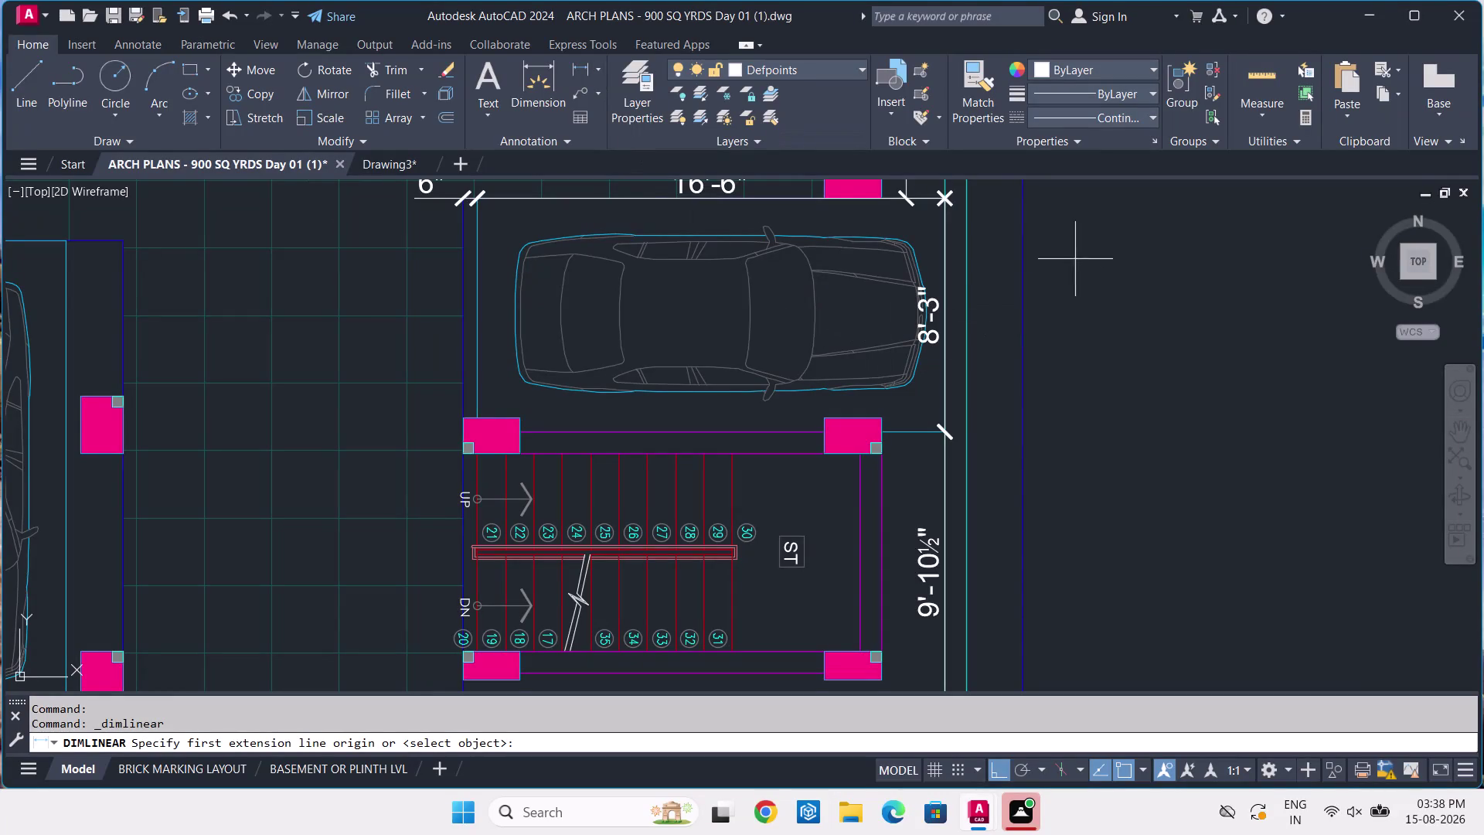
Dimension the 2'-3" offset from the upper-right column corner to the wall line.
middle_drag(959, 474, 871, 328)
scroll(up, 3)
scroll(up, 3)
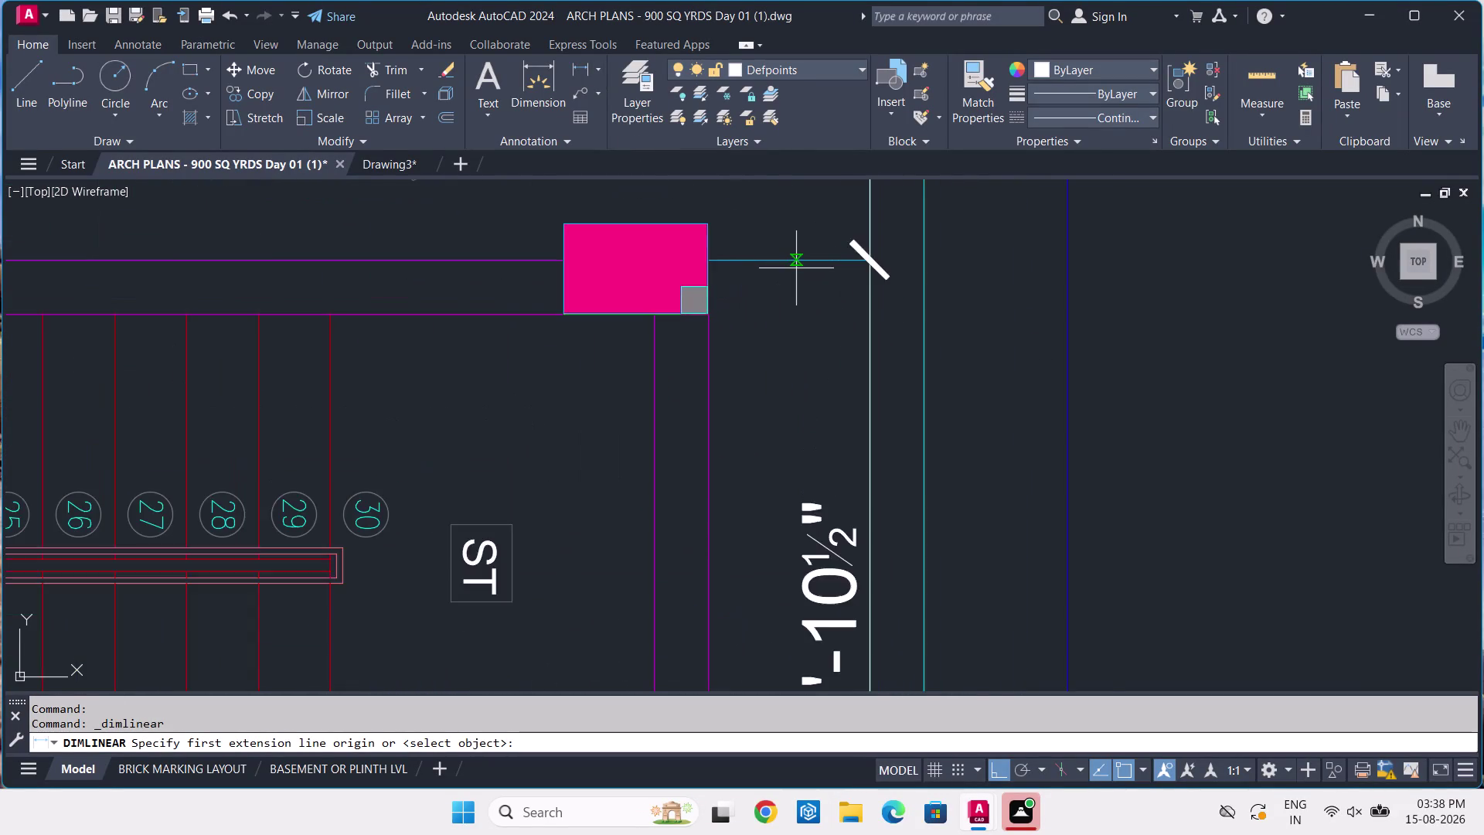
scroll(up, 3)
click(560, 389)
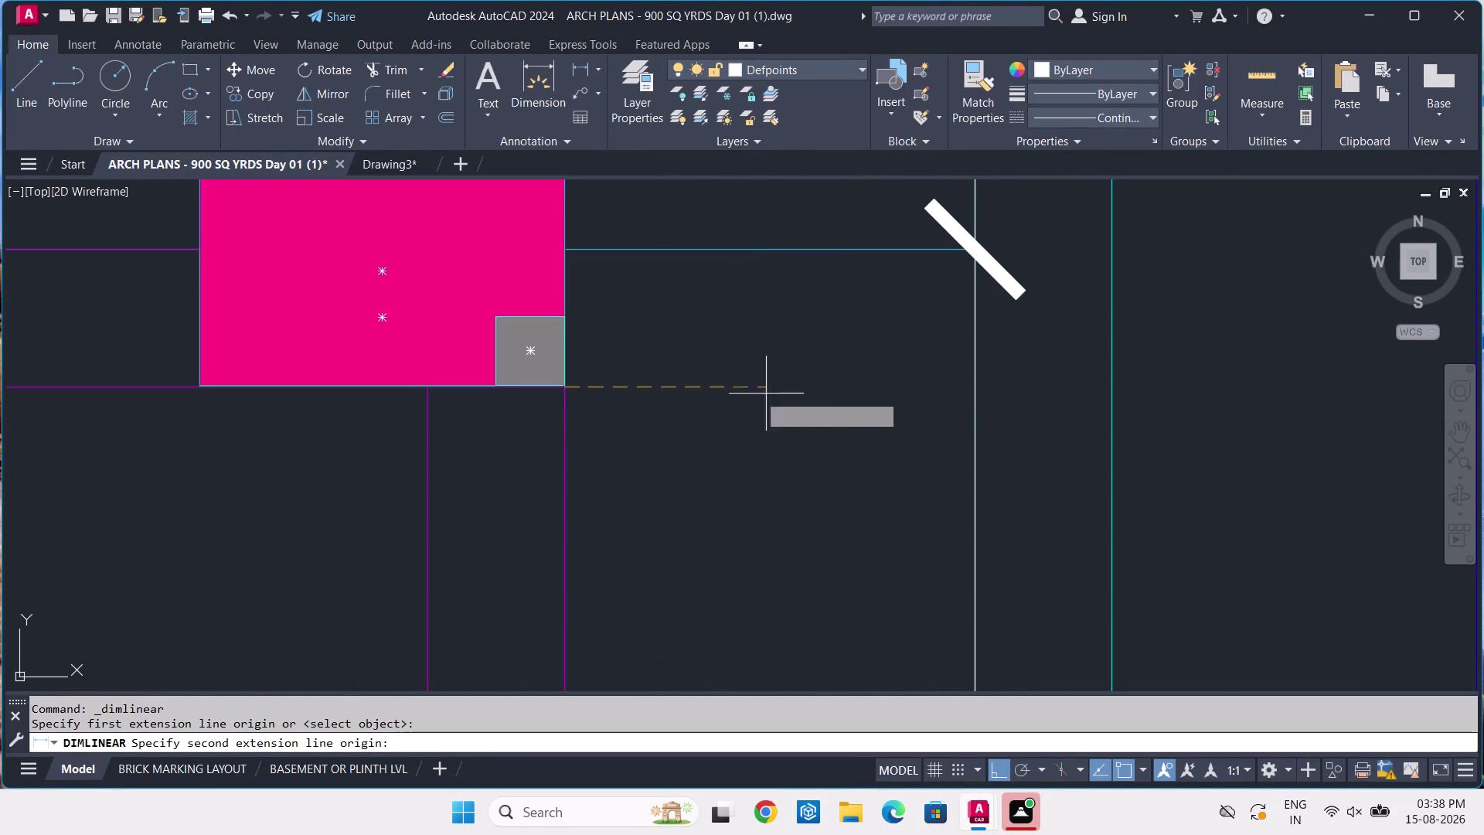
click(978, 391)
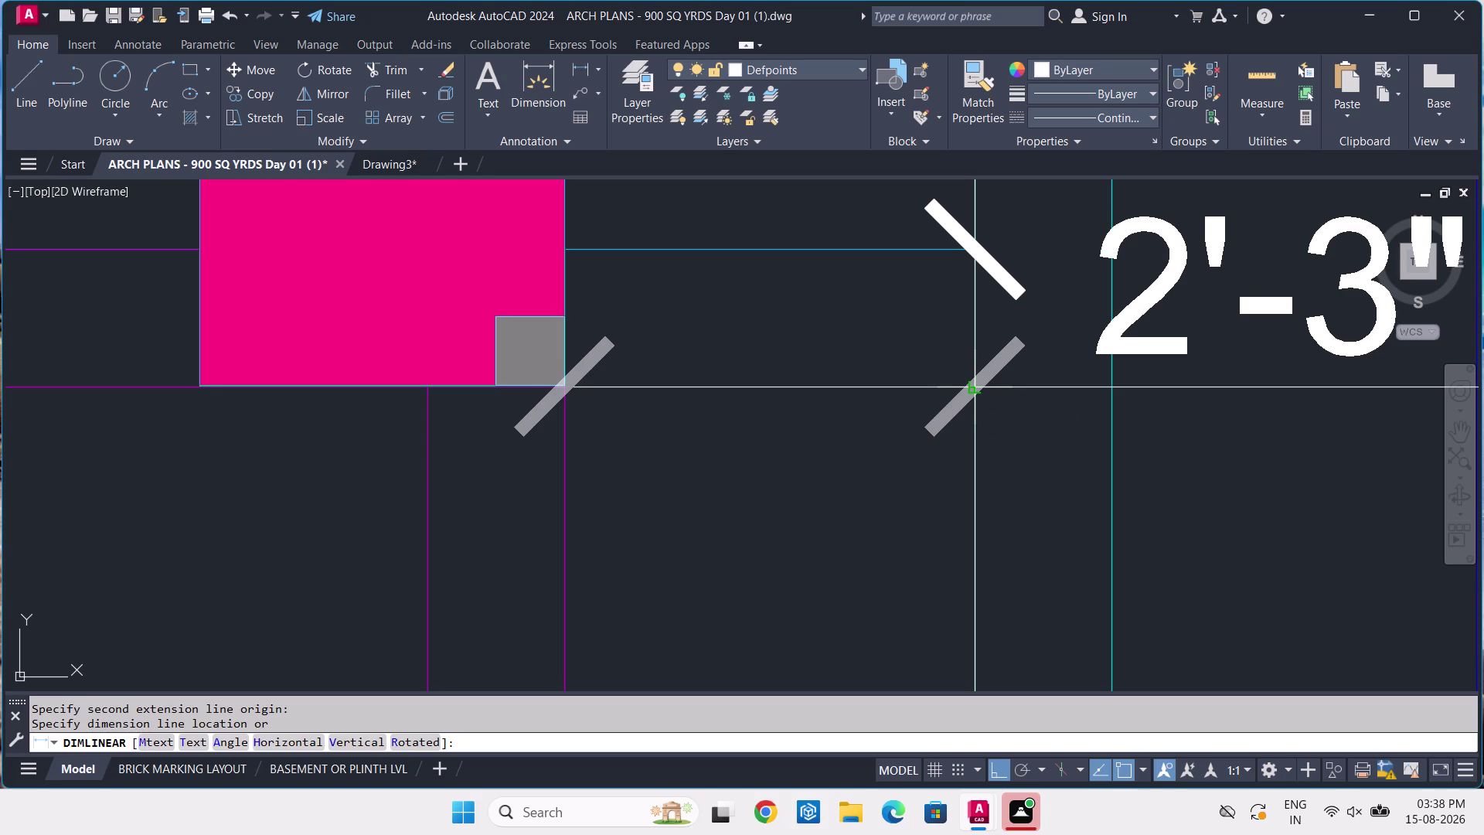
click(980, 391)
scroll(down, 3)
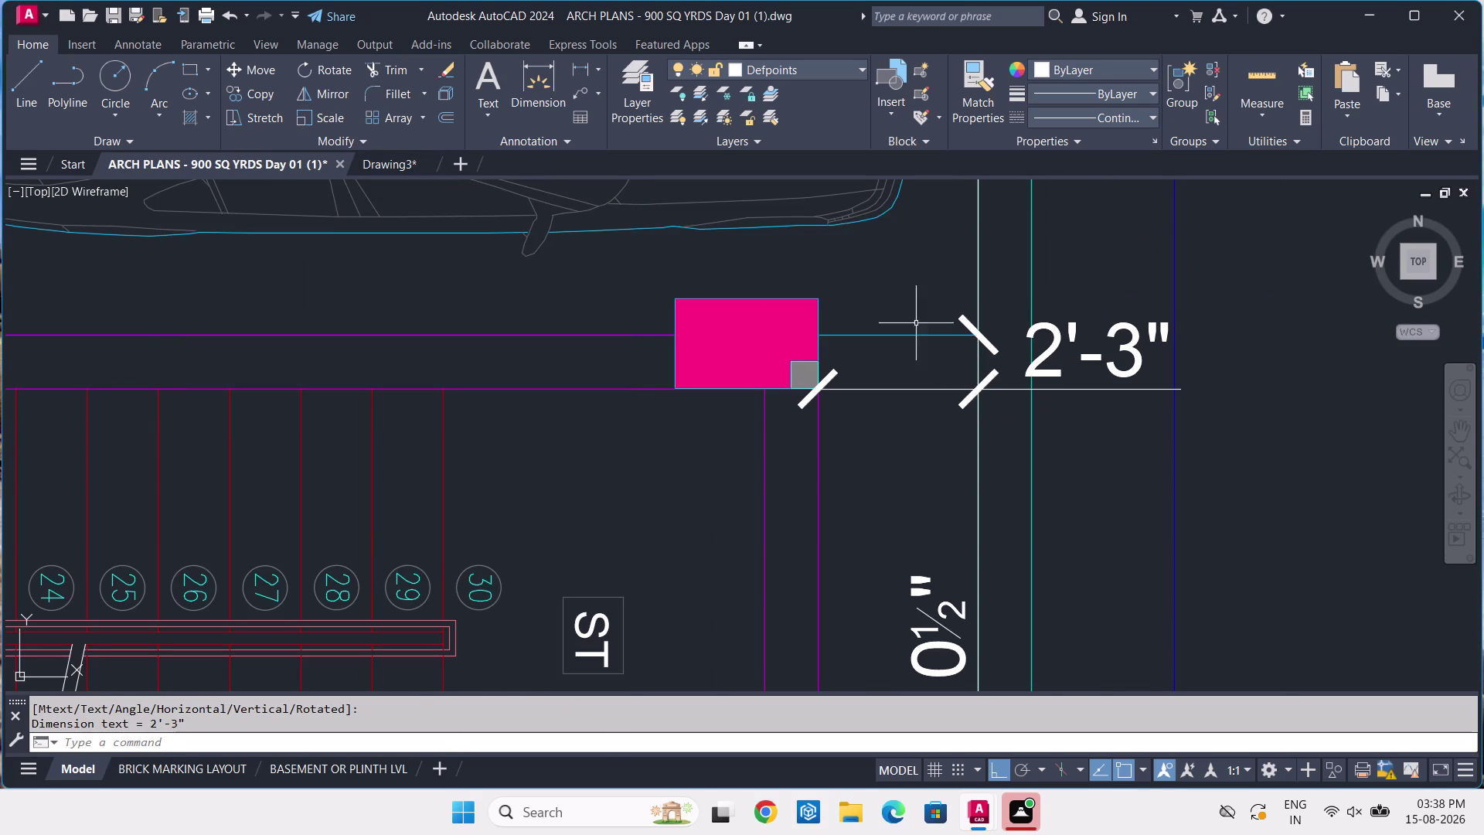
Add a 9" linear dimension along the column's left side and switch to Drawing3.
click(595, 69)
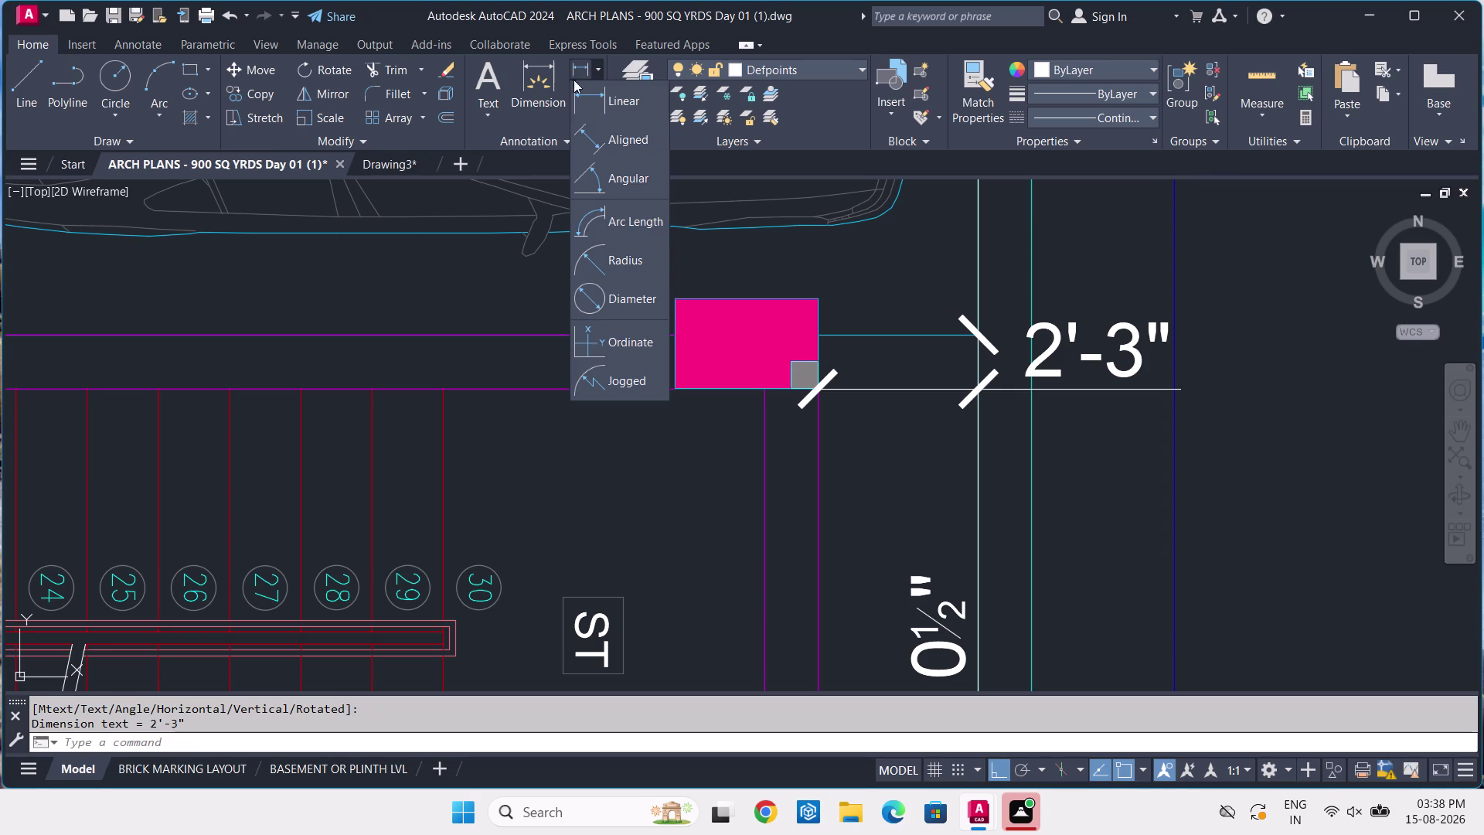
click(587, 92)
click(674, 333)
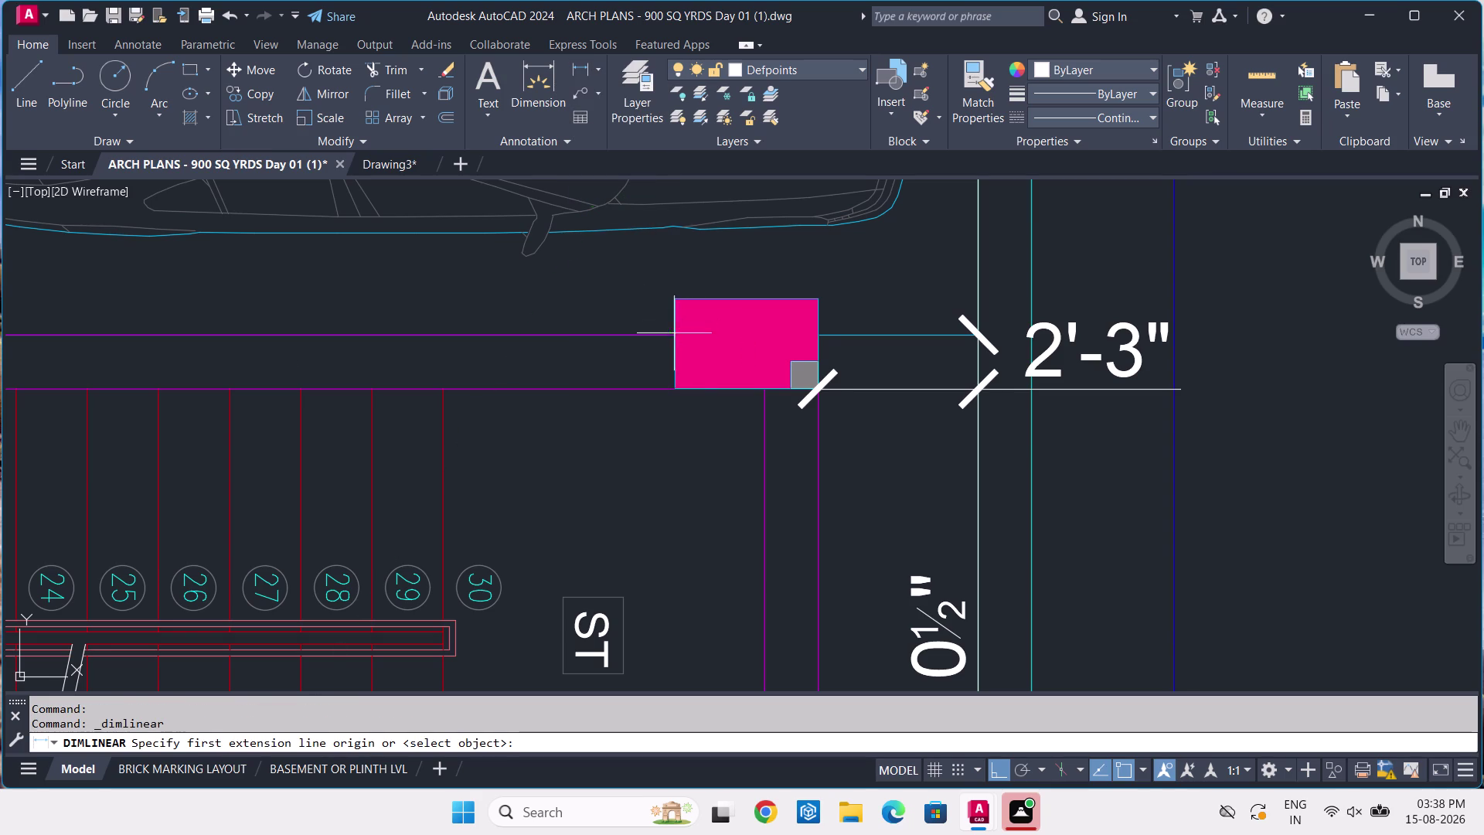
click(675, 387)
click(675, 387)
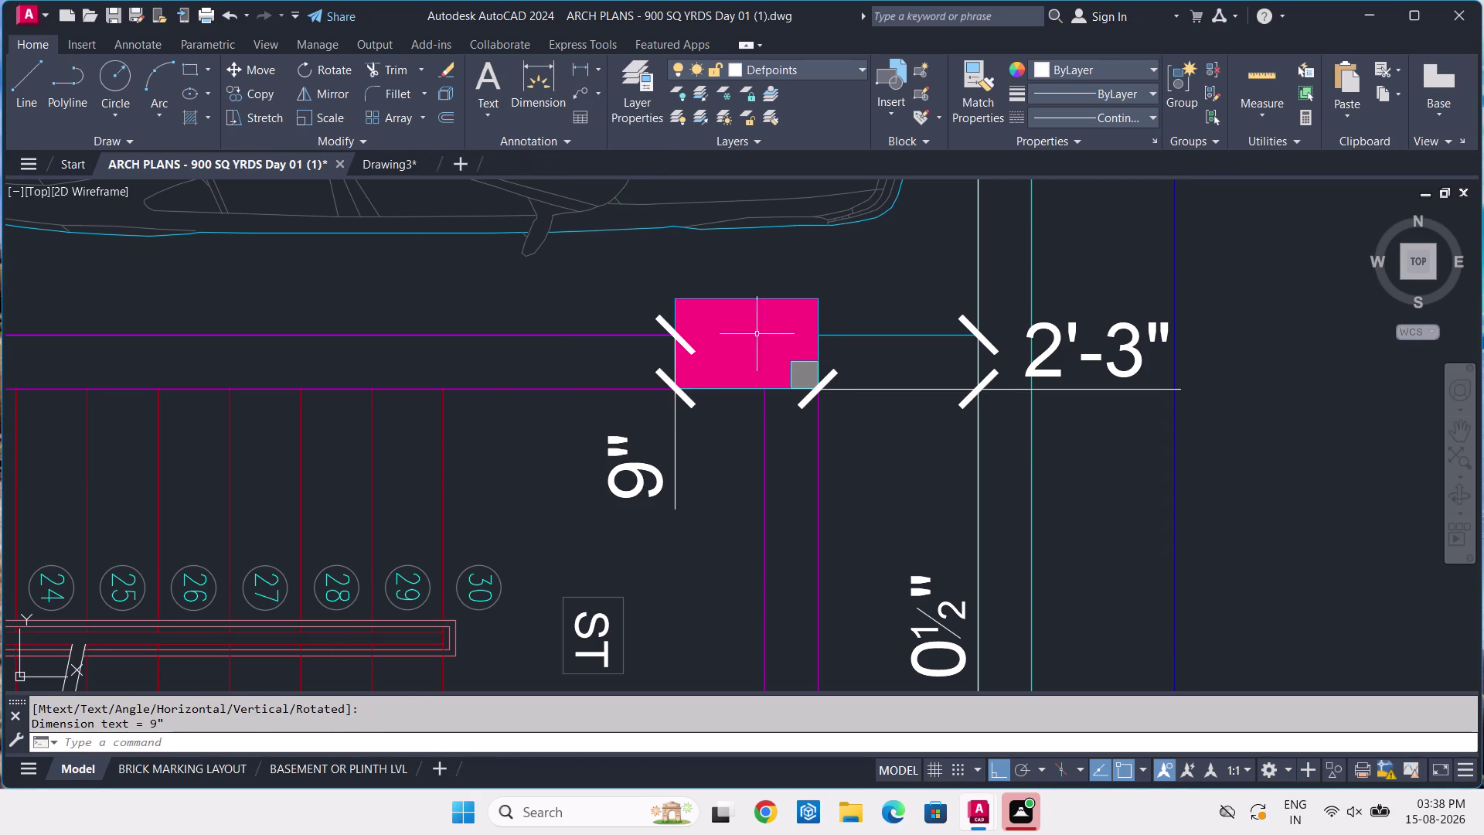
click(400, 169)
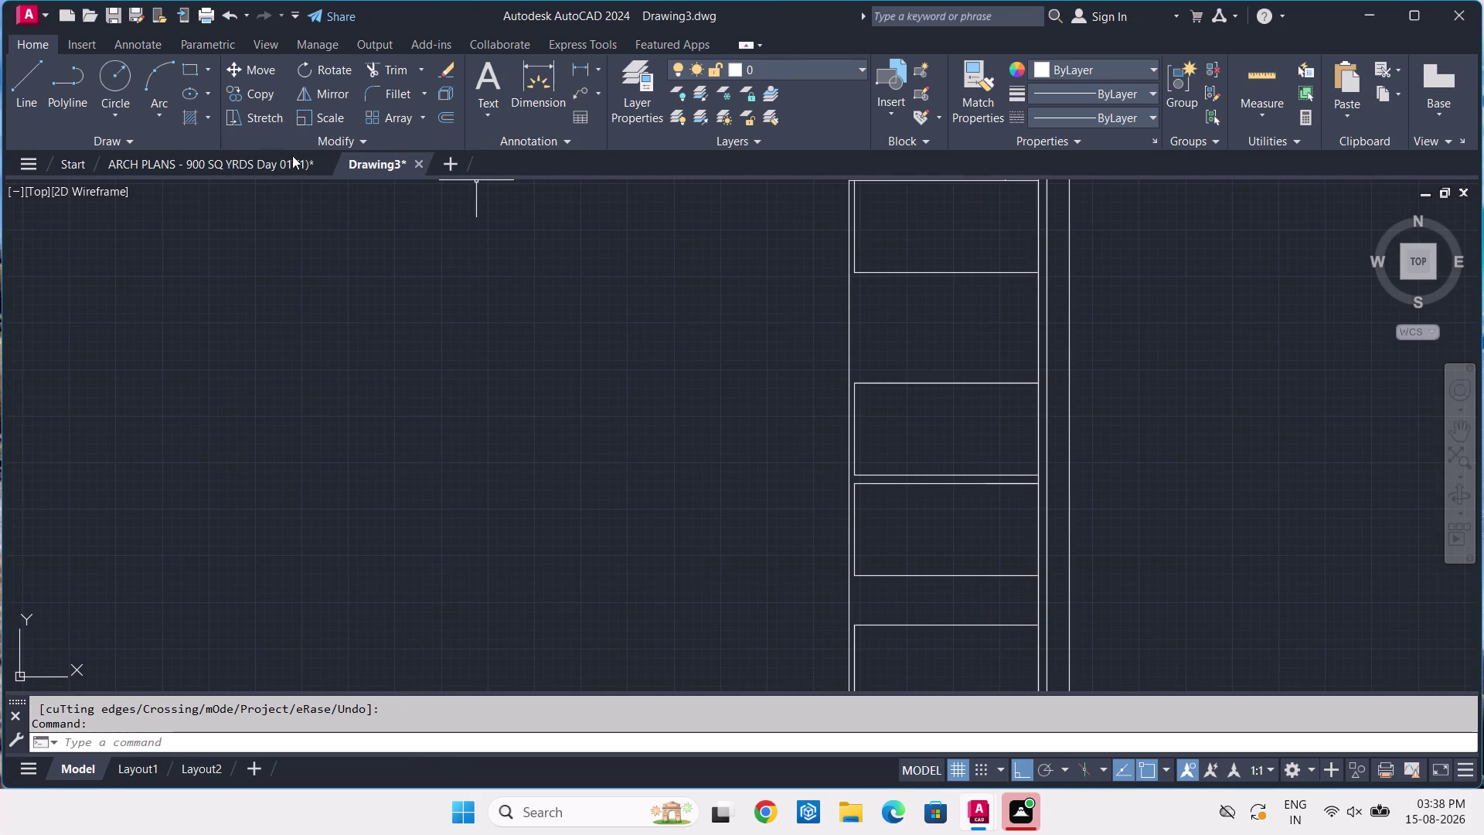
click(270, 167)
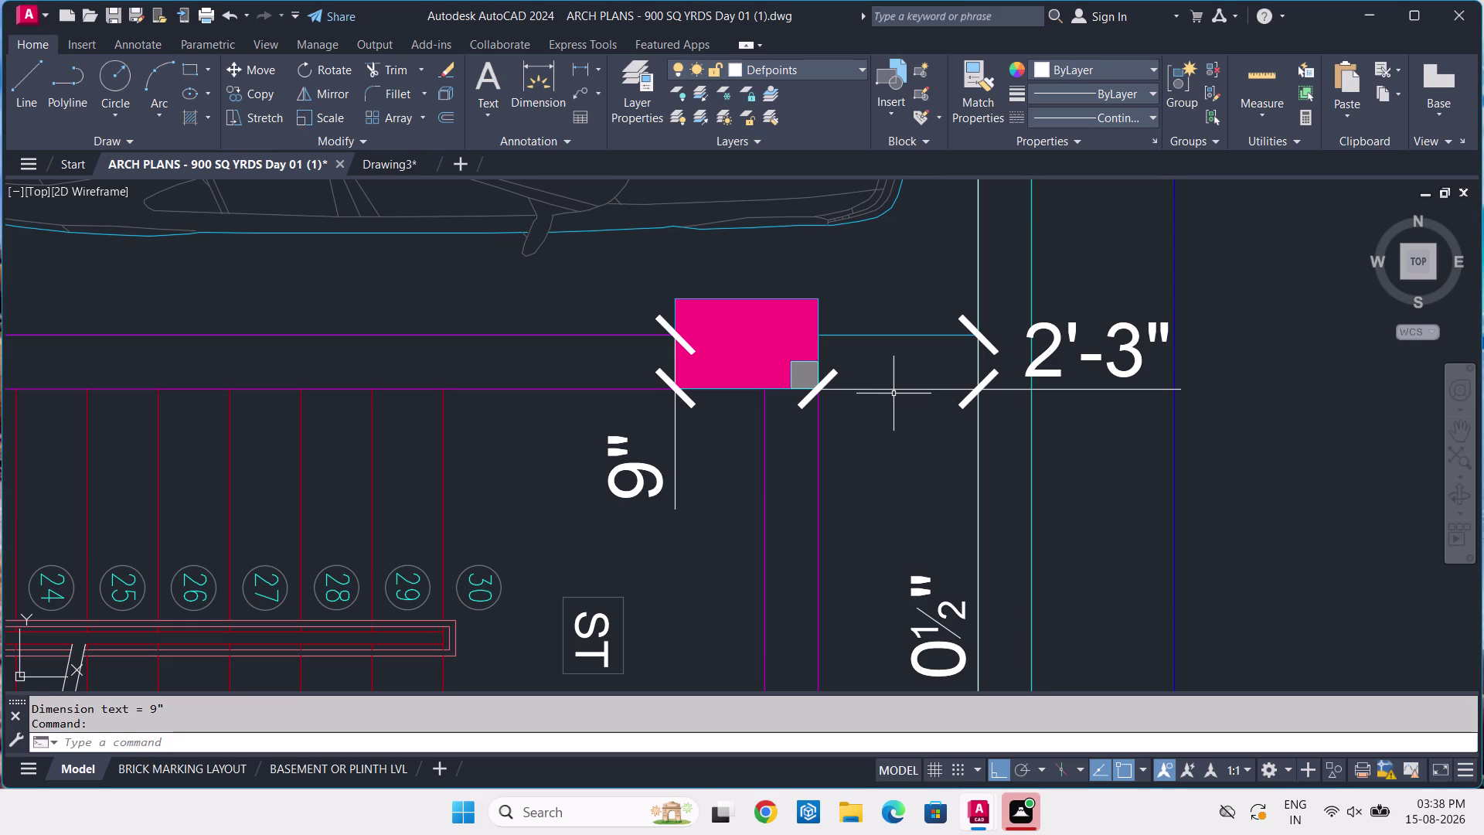
click(368, 166)
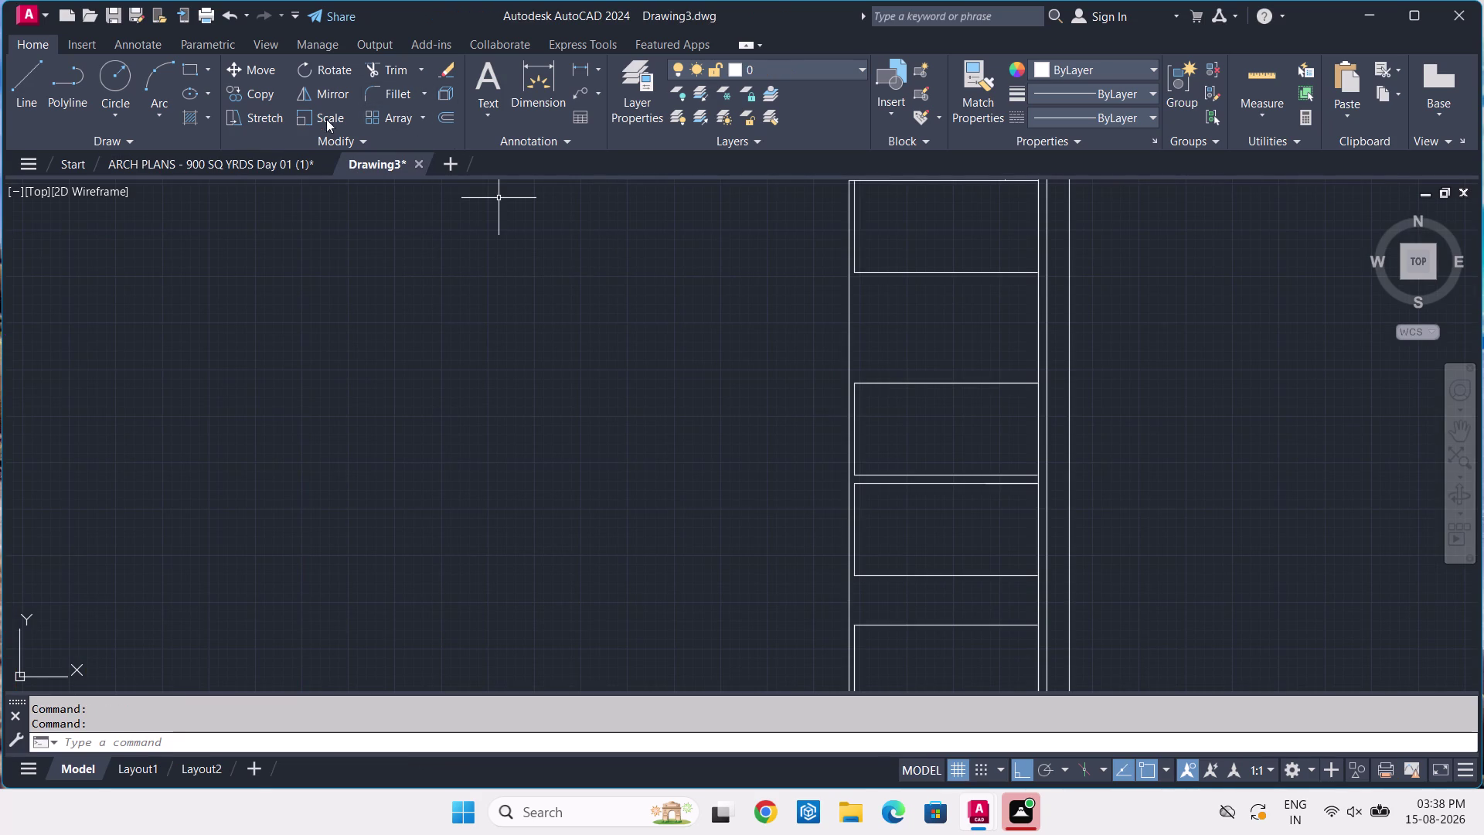
click(269, 166)
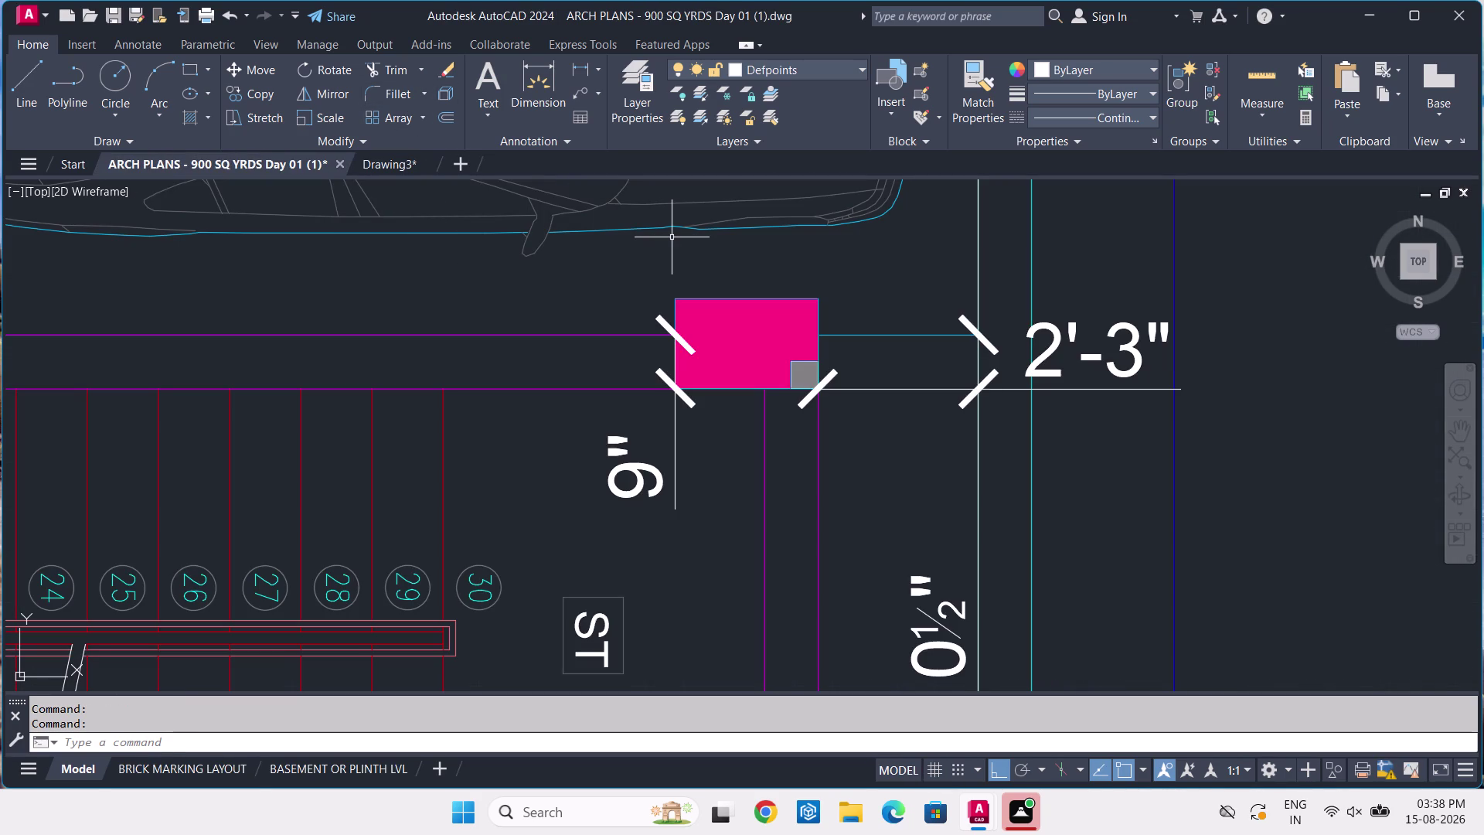
click(405, 157)
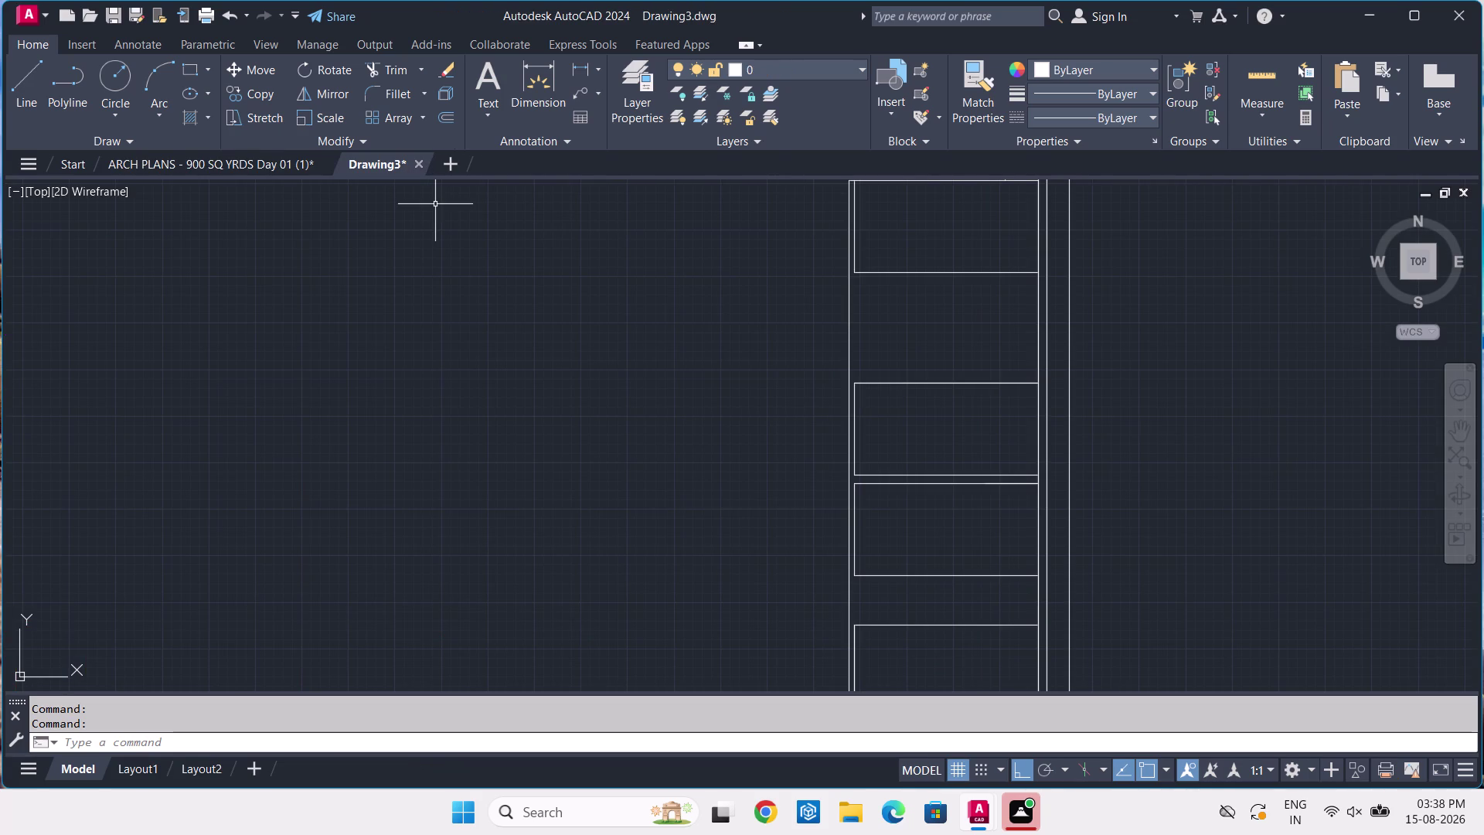
scroll(down, 3)
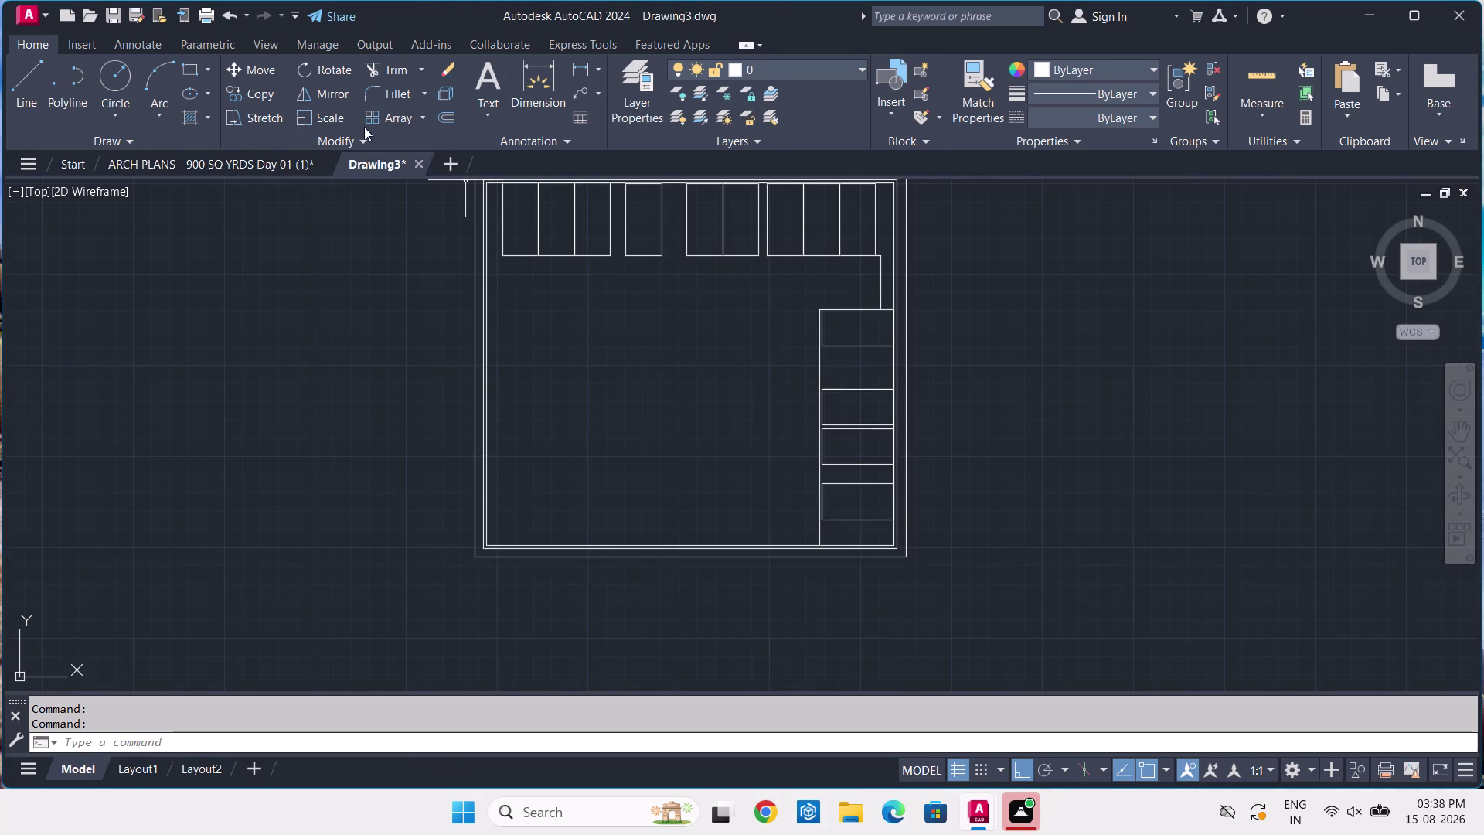
click(265, 164)
scroll(down, 3)
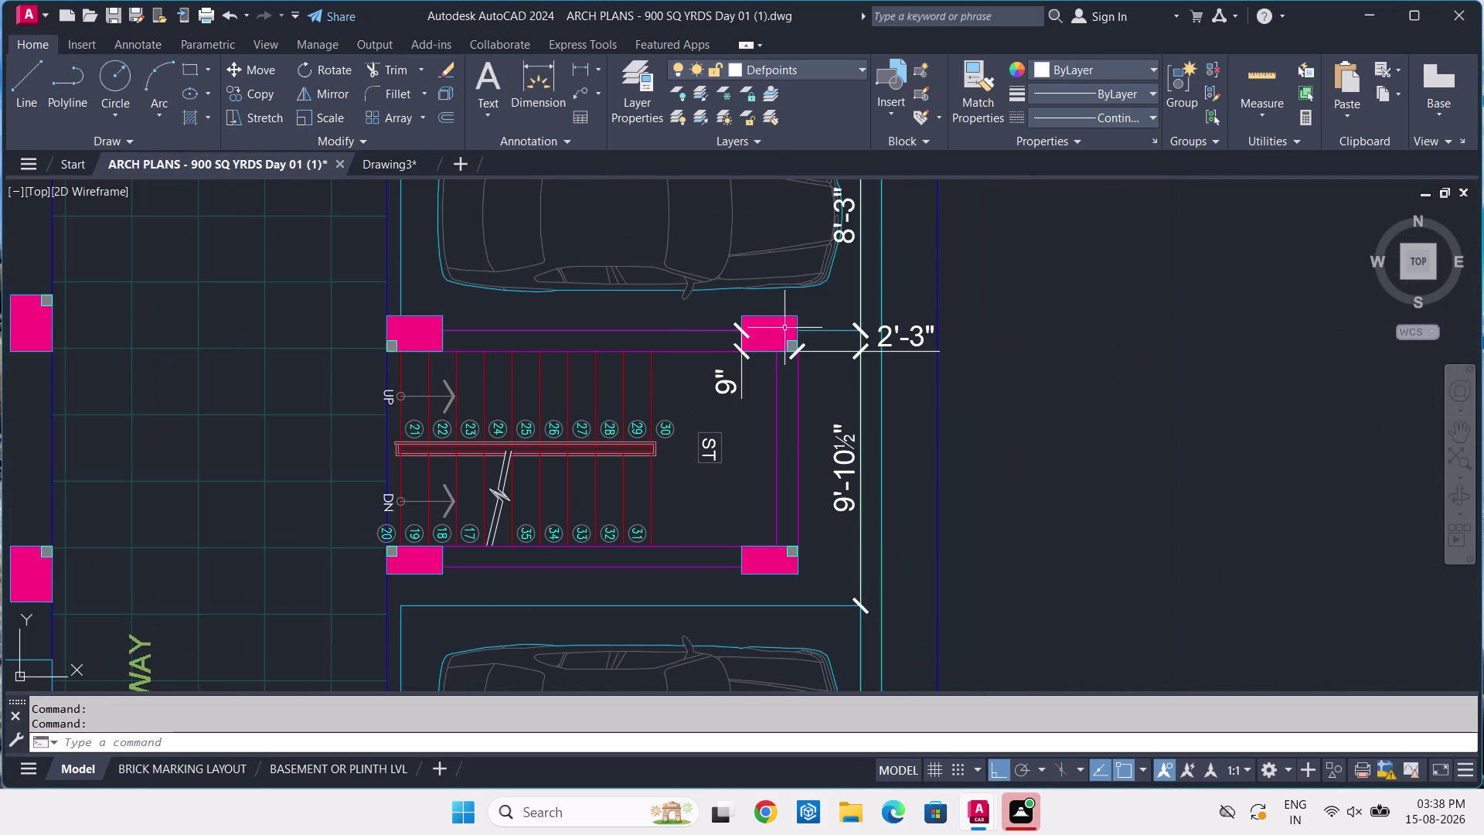
scroll(down, 3)
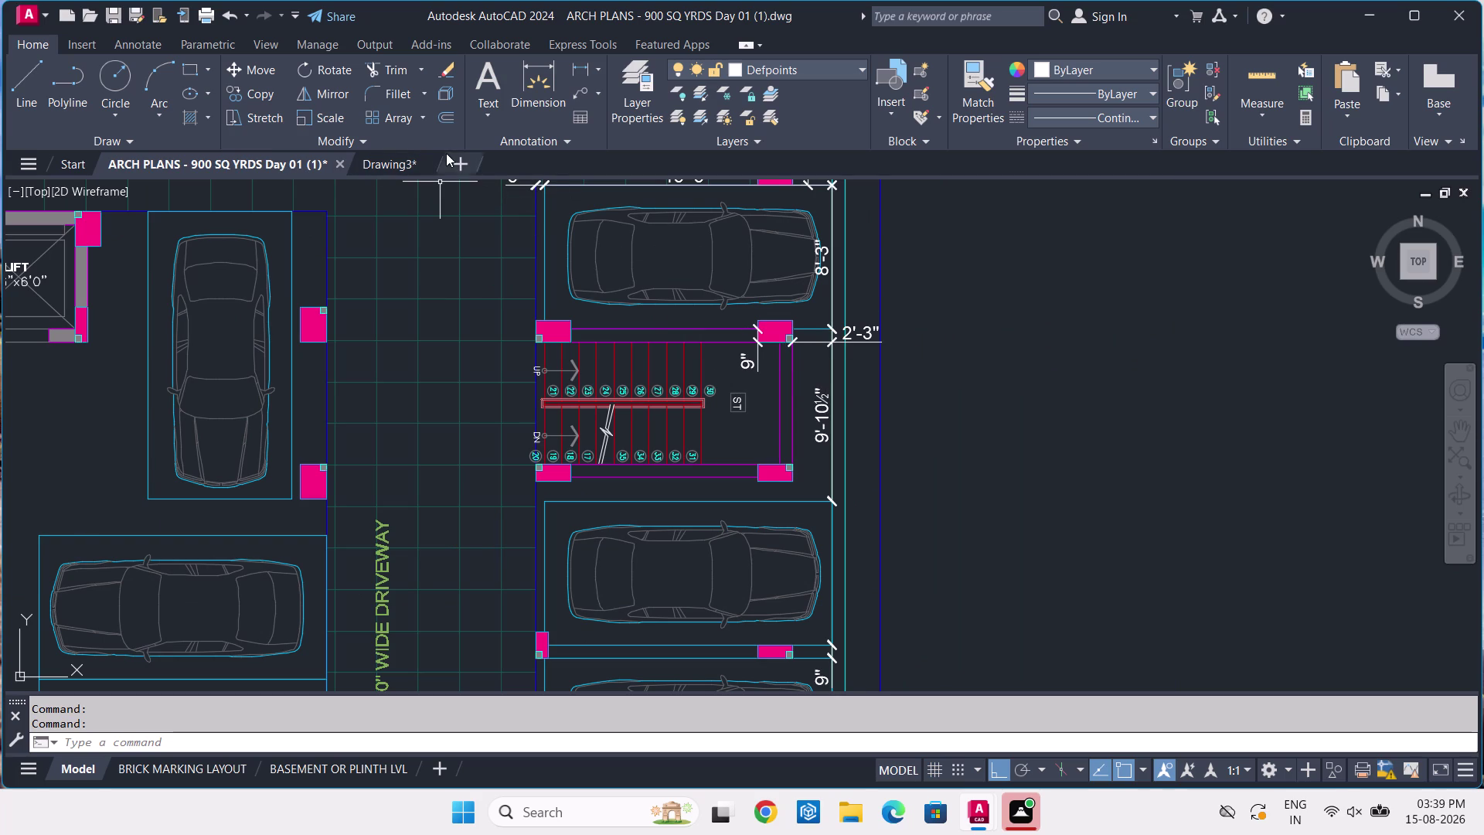
click(387, 170)
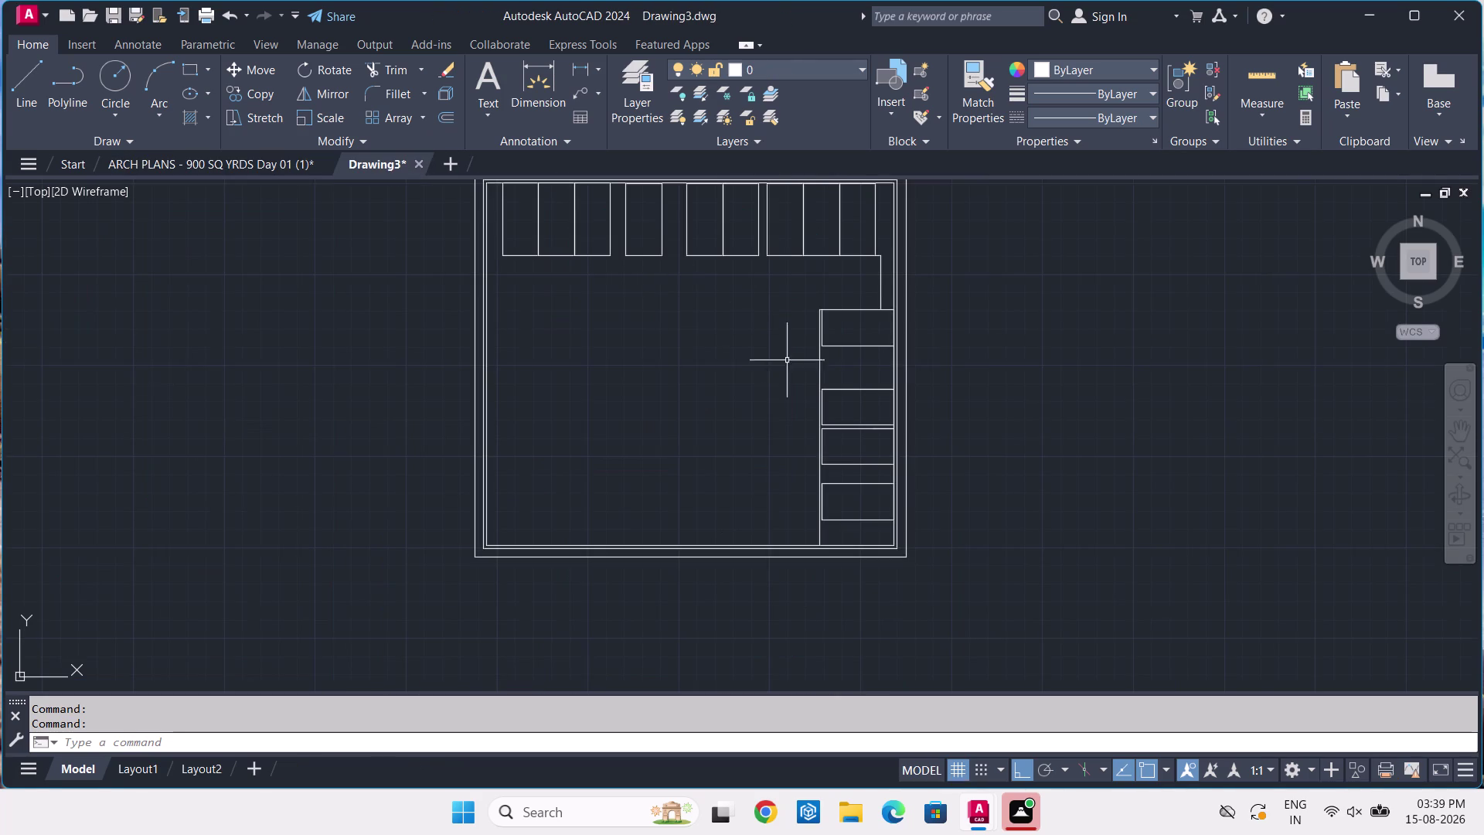
Start a line tracked 9" down from the stair's top-right corner.
scroll(up, 3)
text(L)
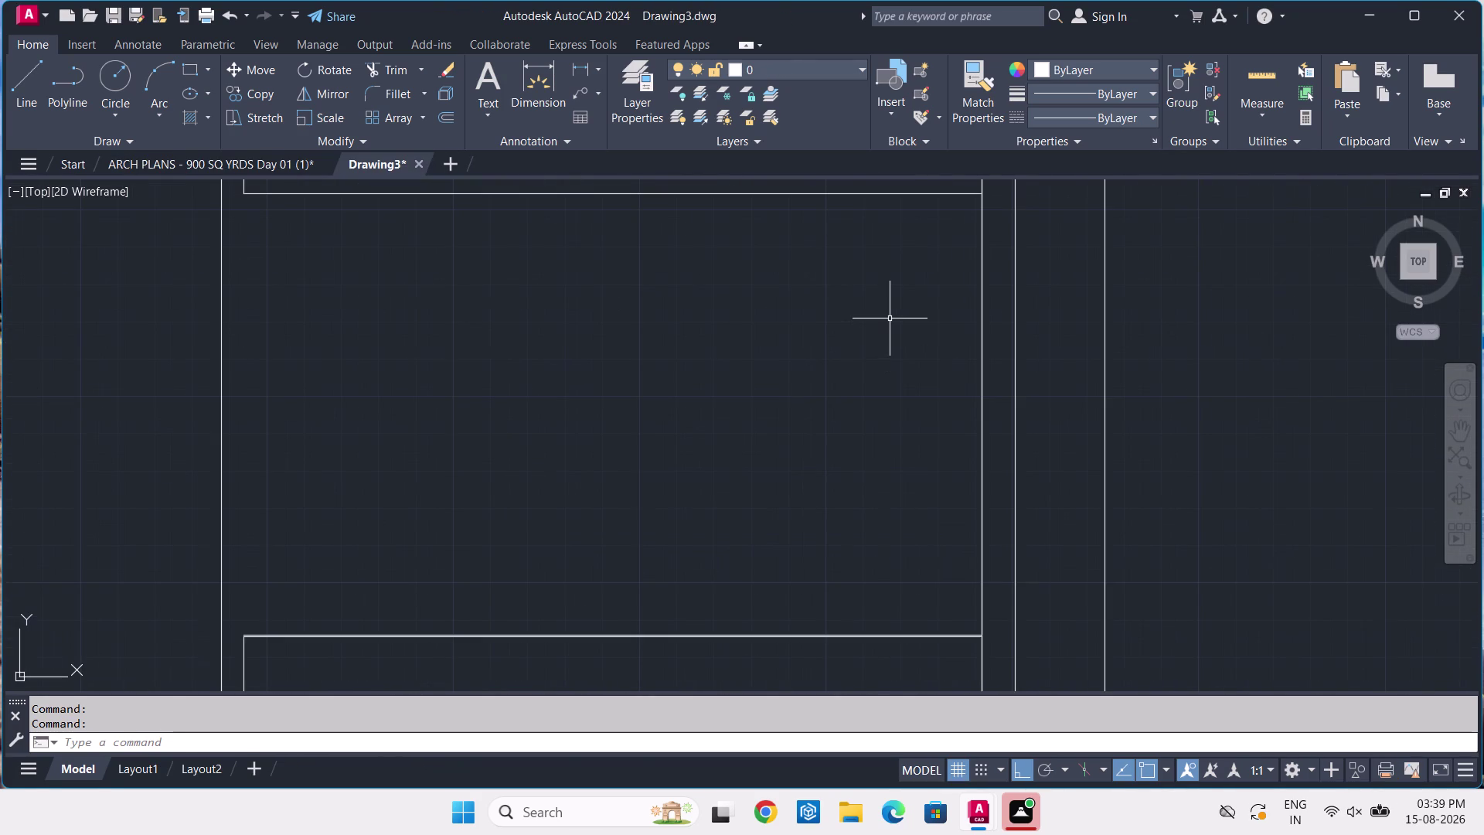
key(space)
text(TK)
key(space)
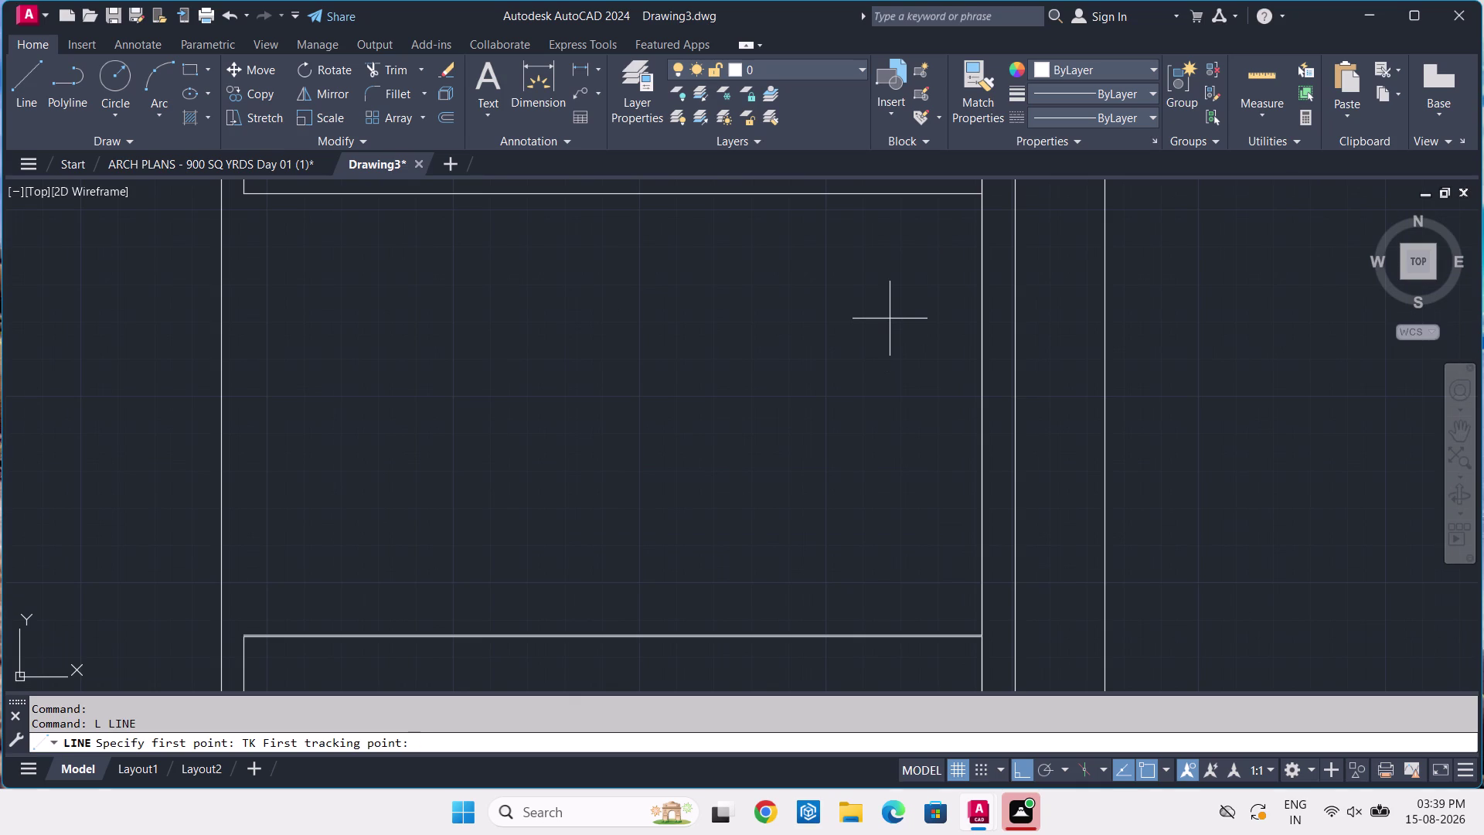
middle_drag(1051, 217, 1049, 299)
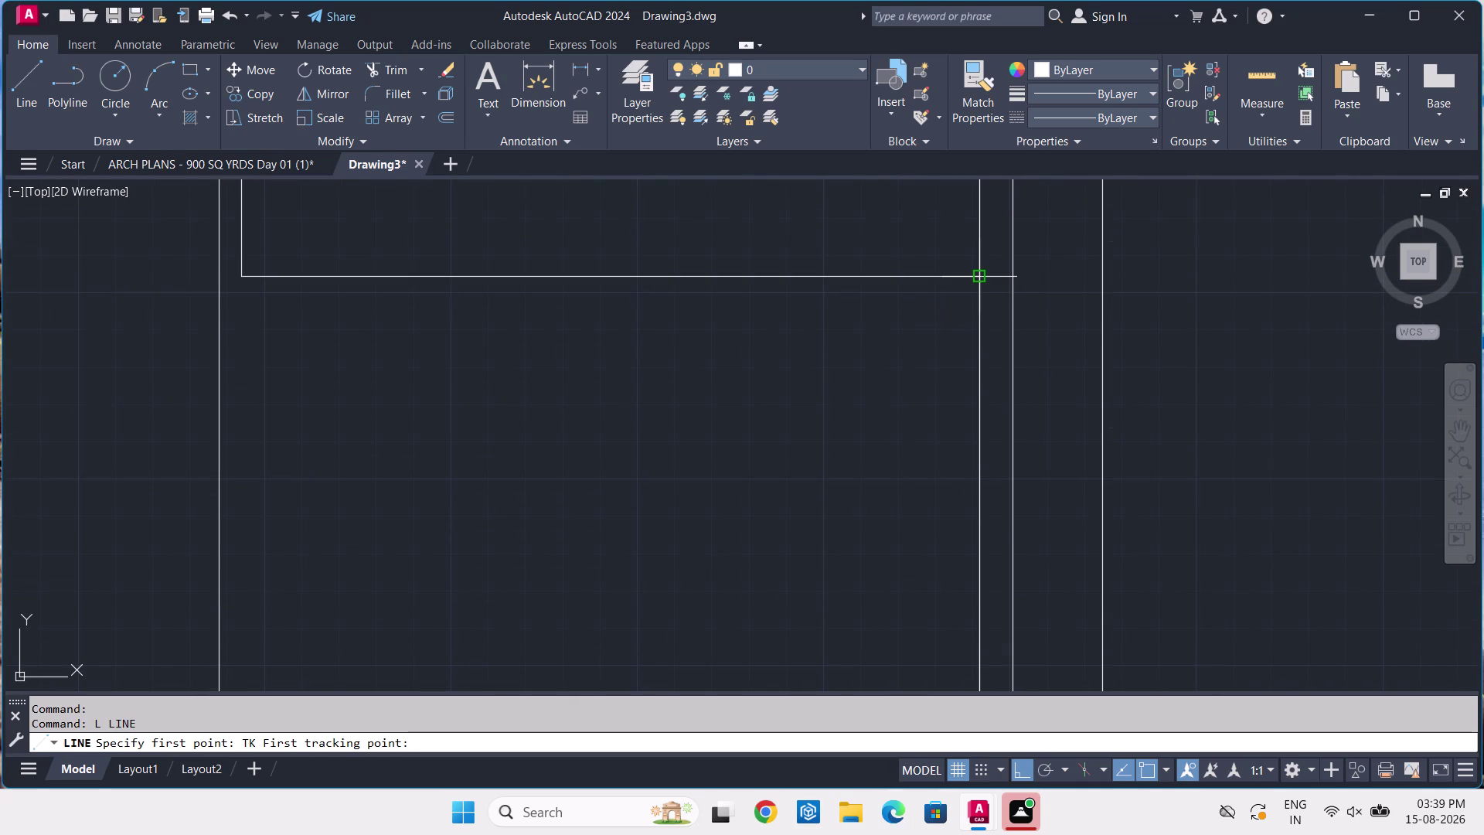
click(979, 272)
key(9)
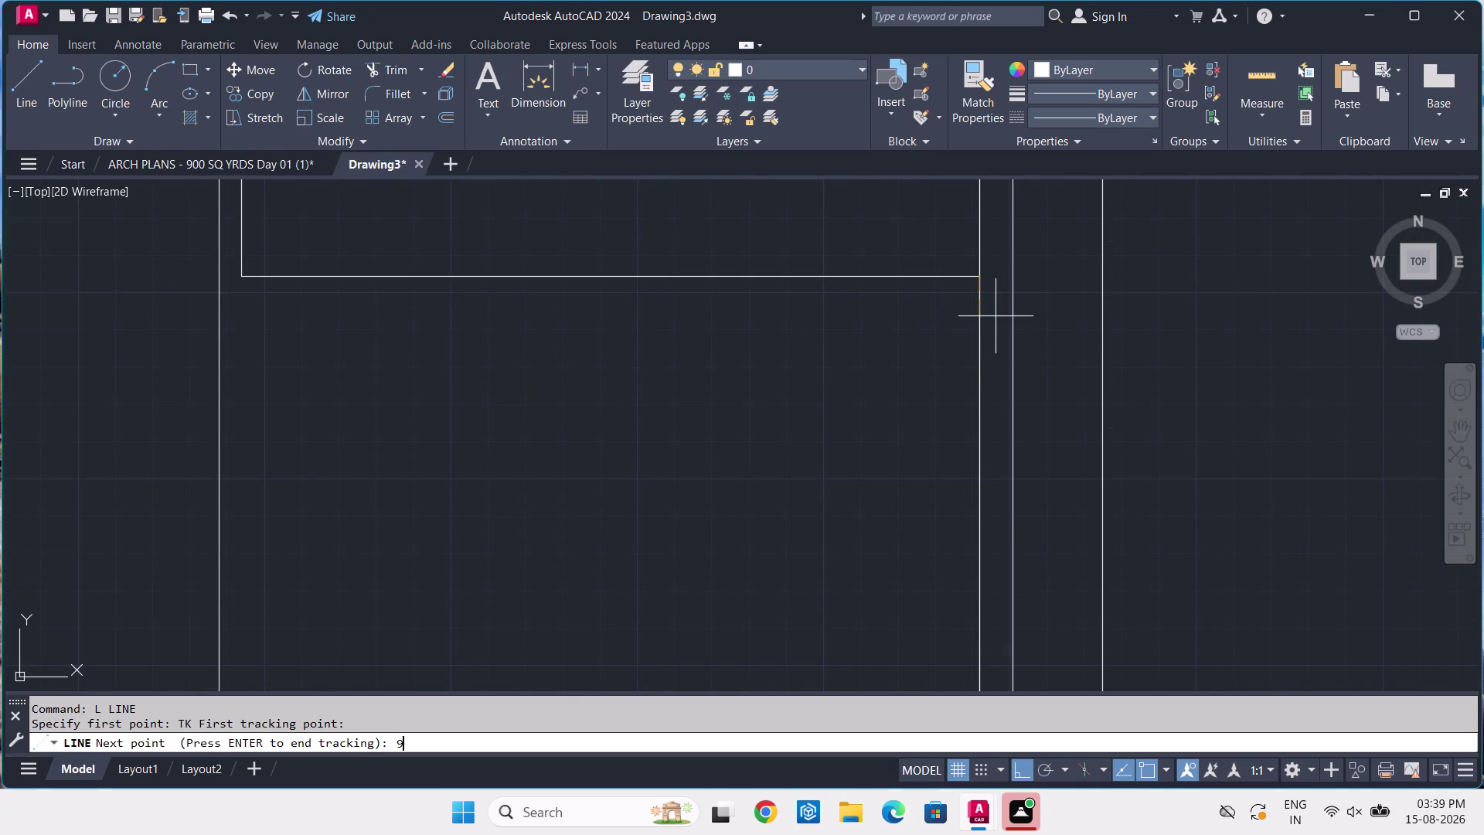
key(Return)
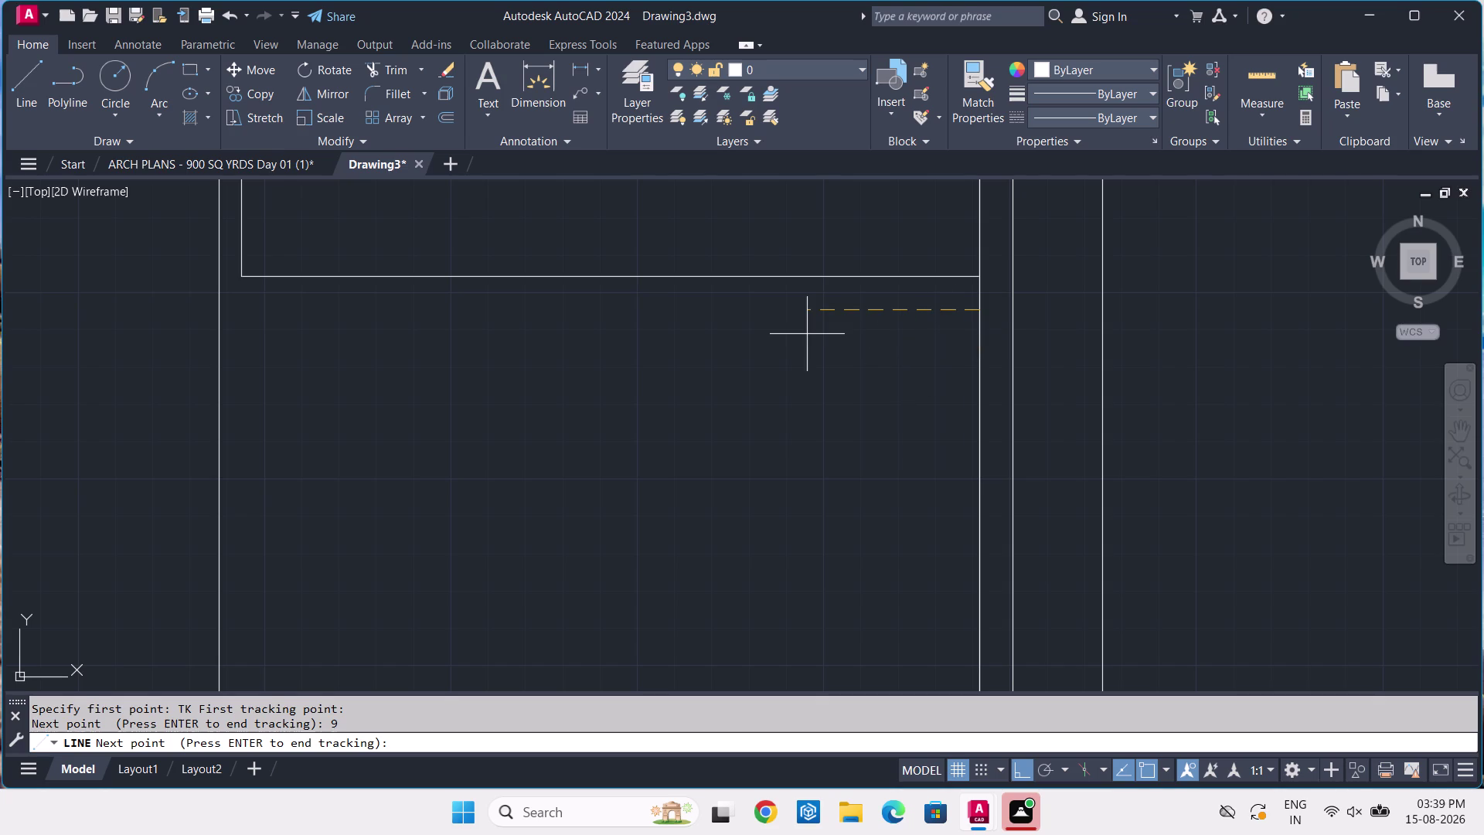
Track 2'-3" left, draw the column line to the top stair line, and return to ARCH PLANS.
text(2'3)
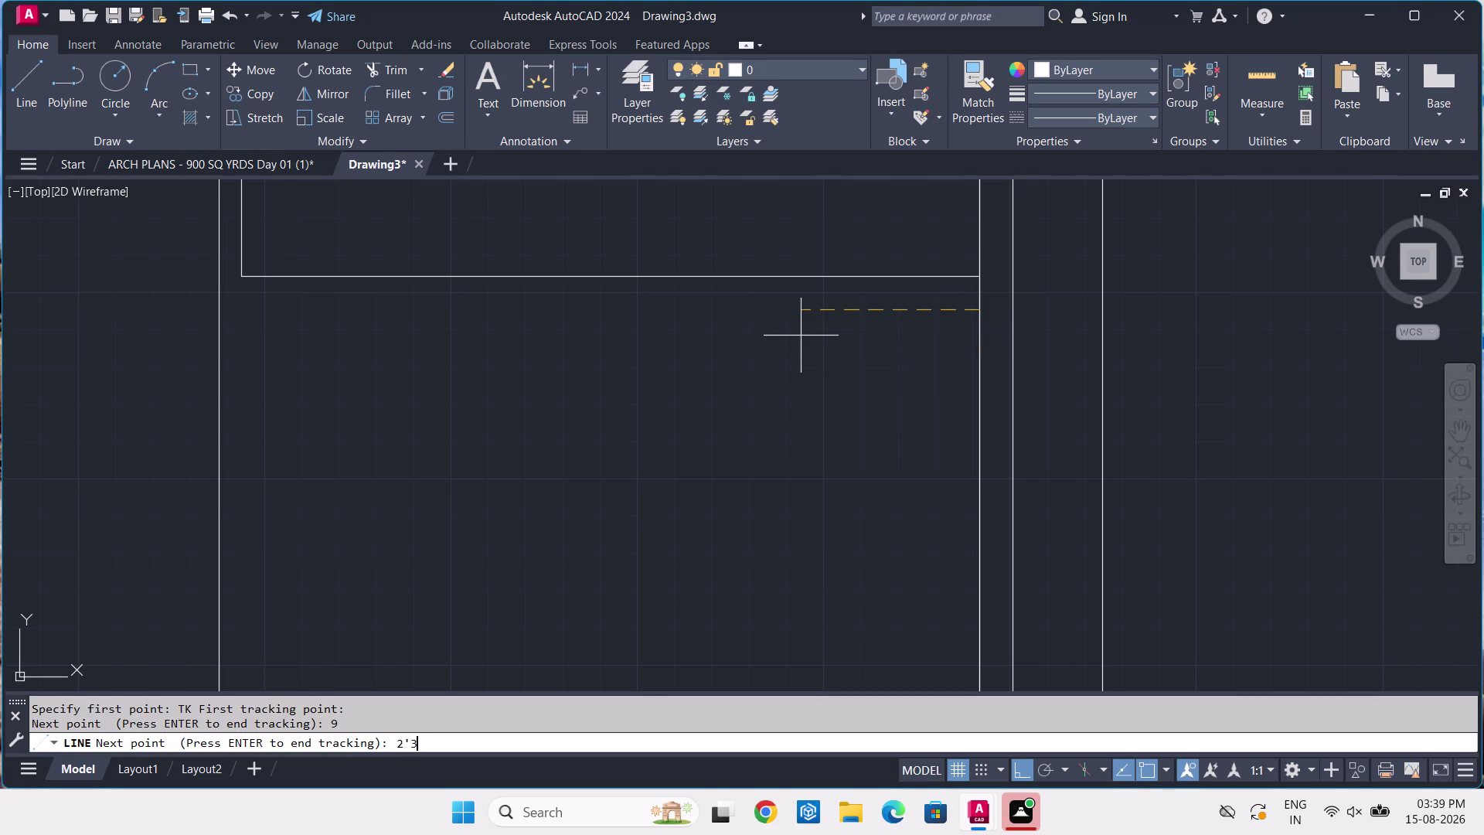
key(Return)
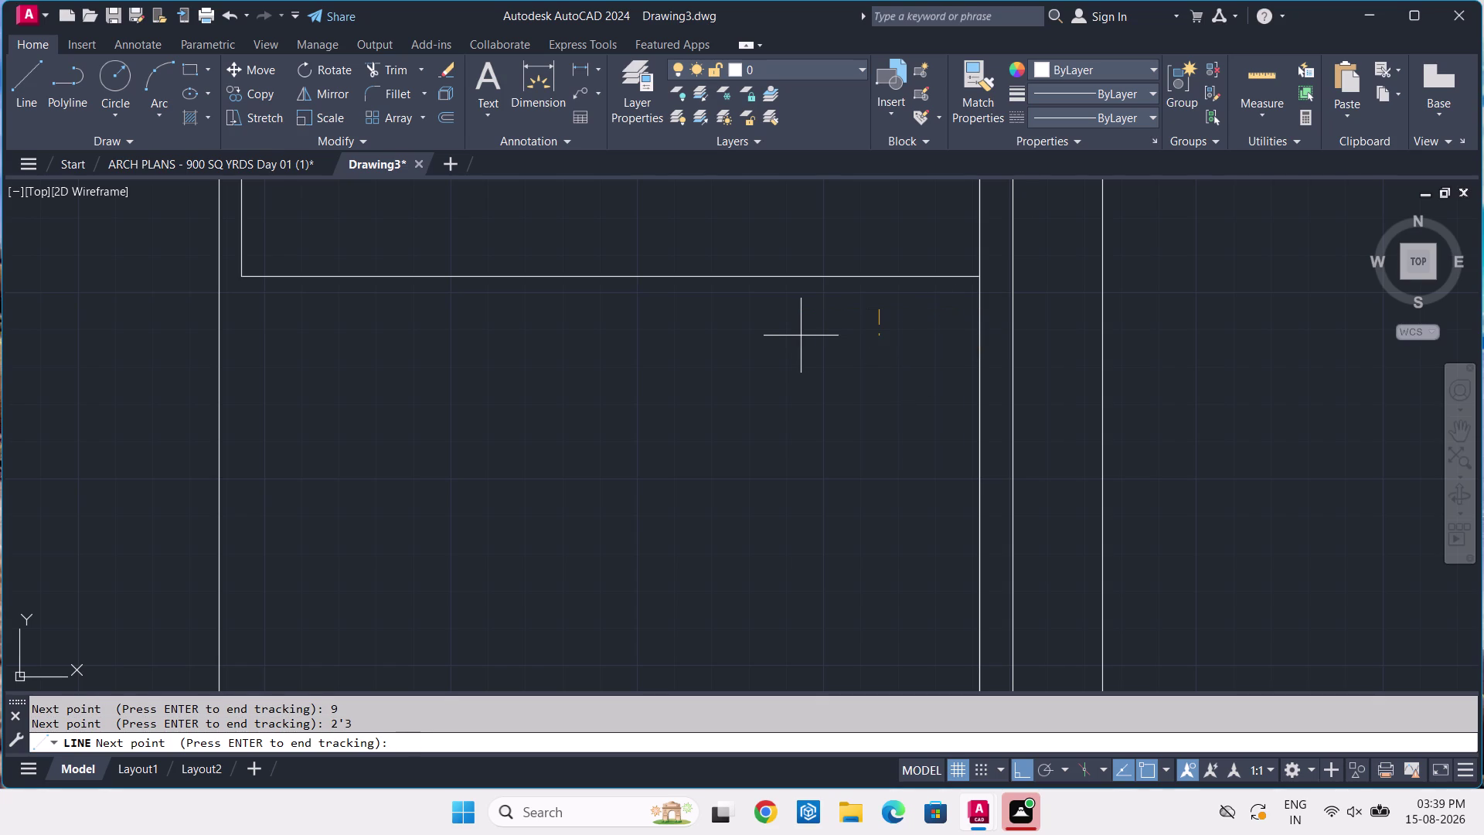
key(Return)
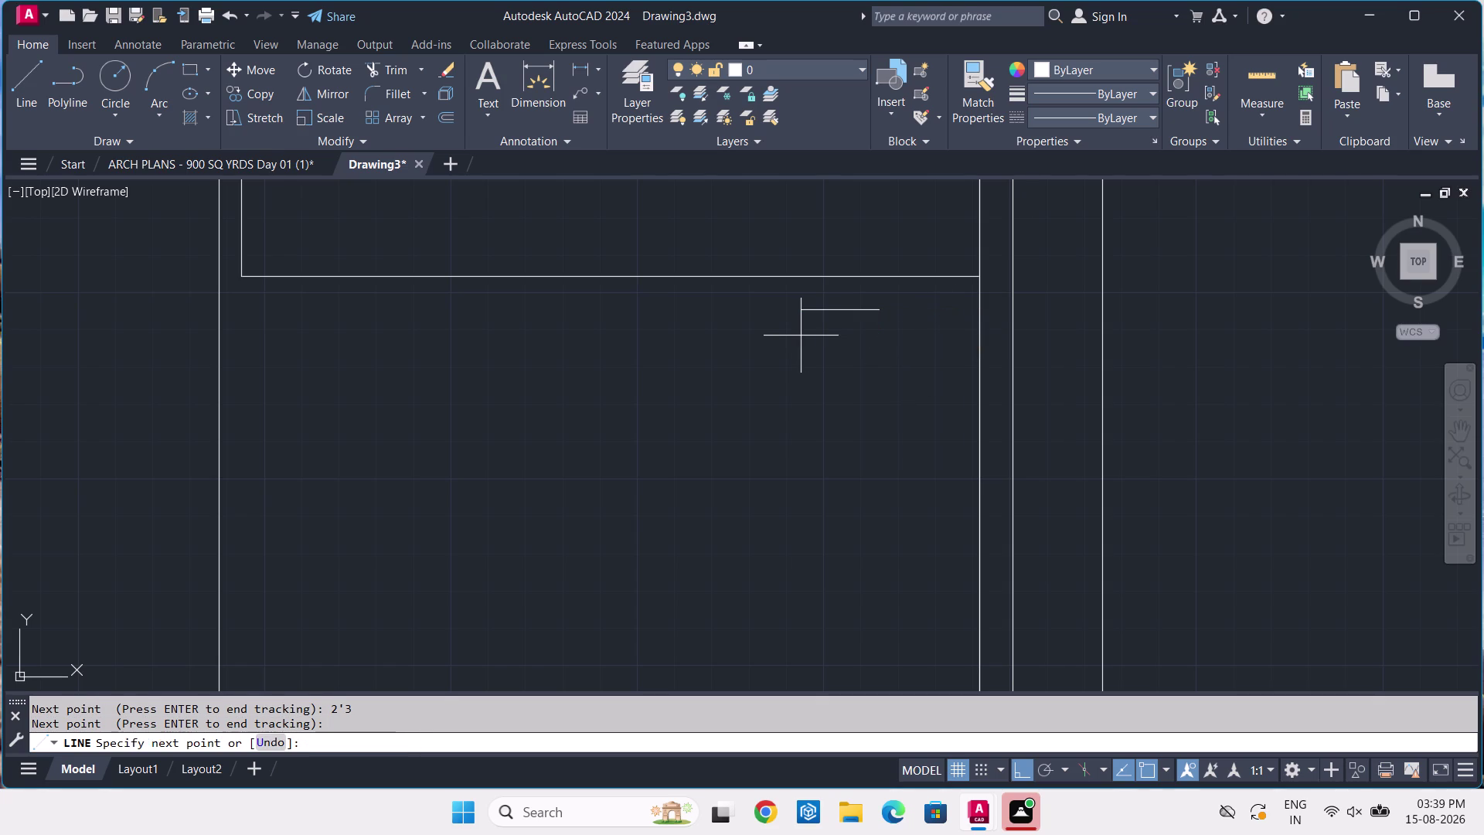
click(879, 273)
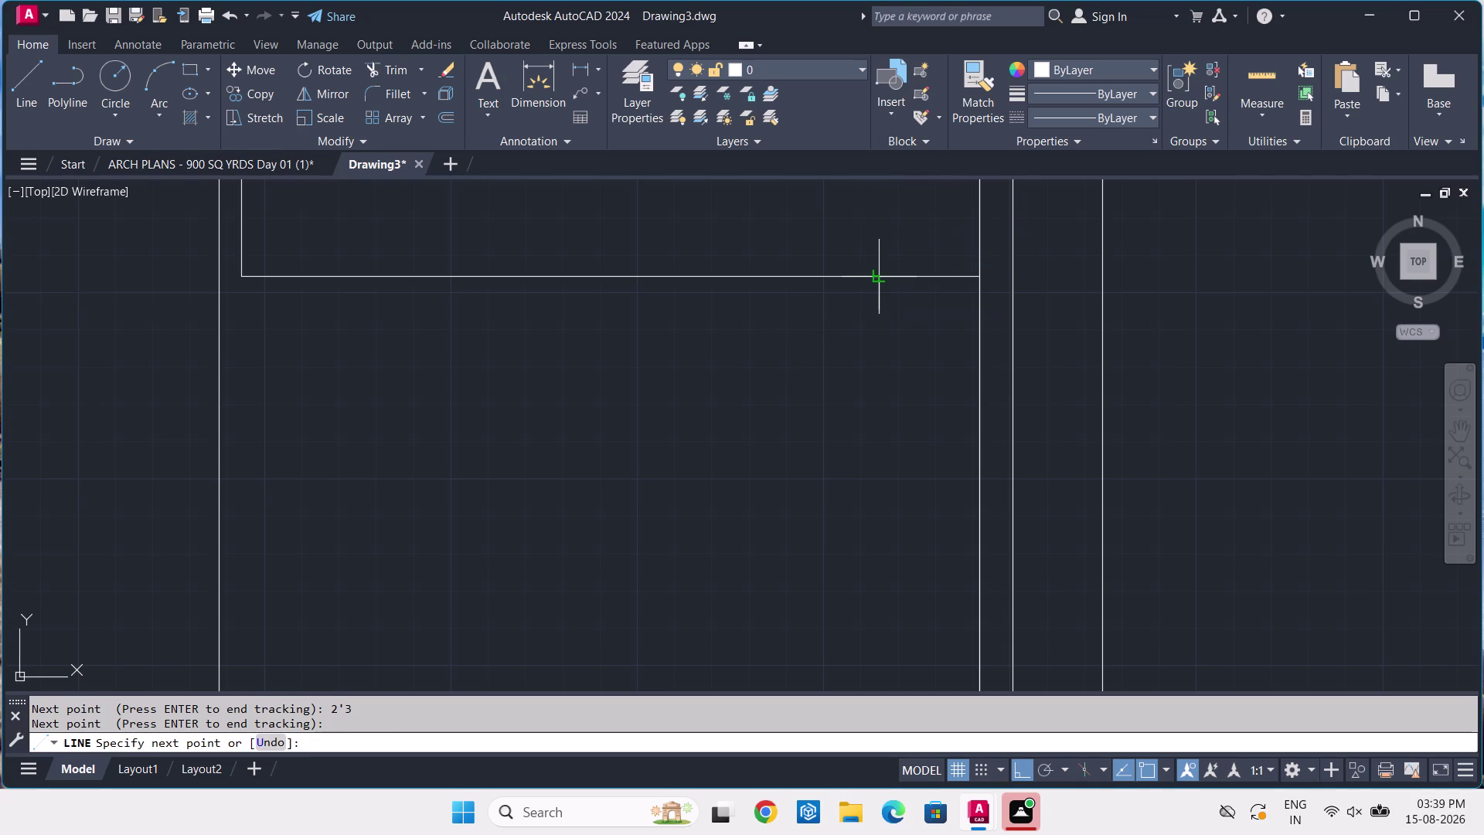
key(Return)
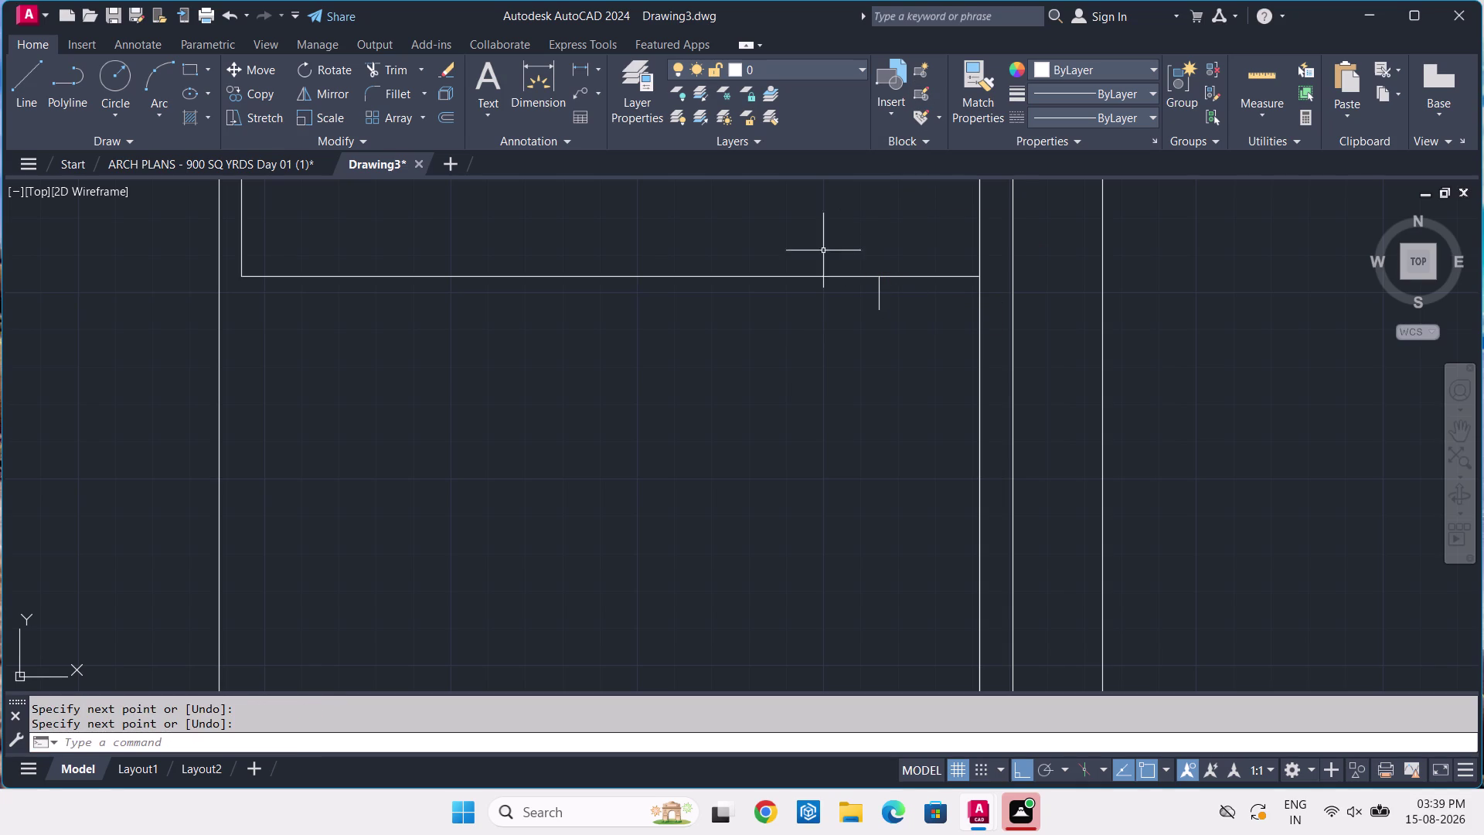
click(269, 171)
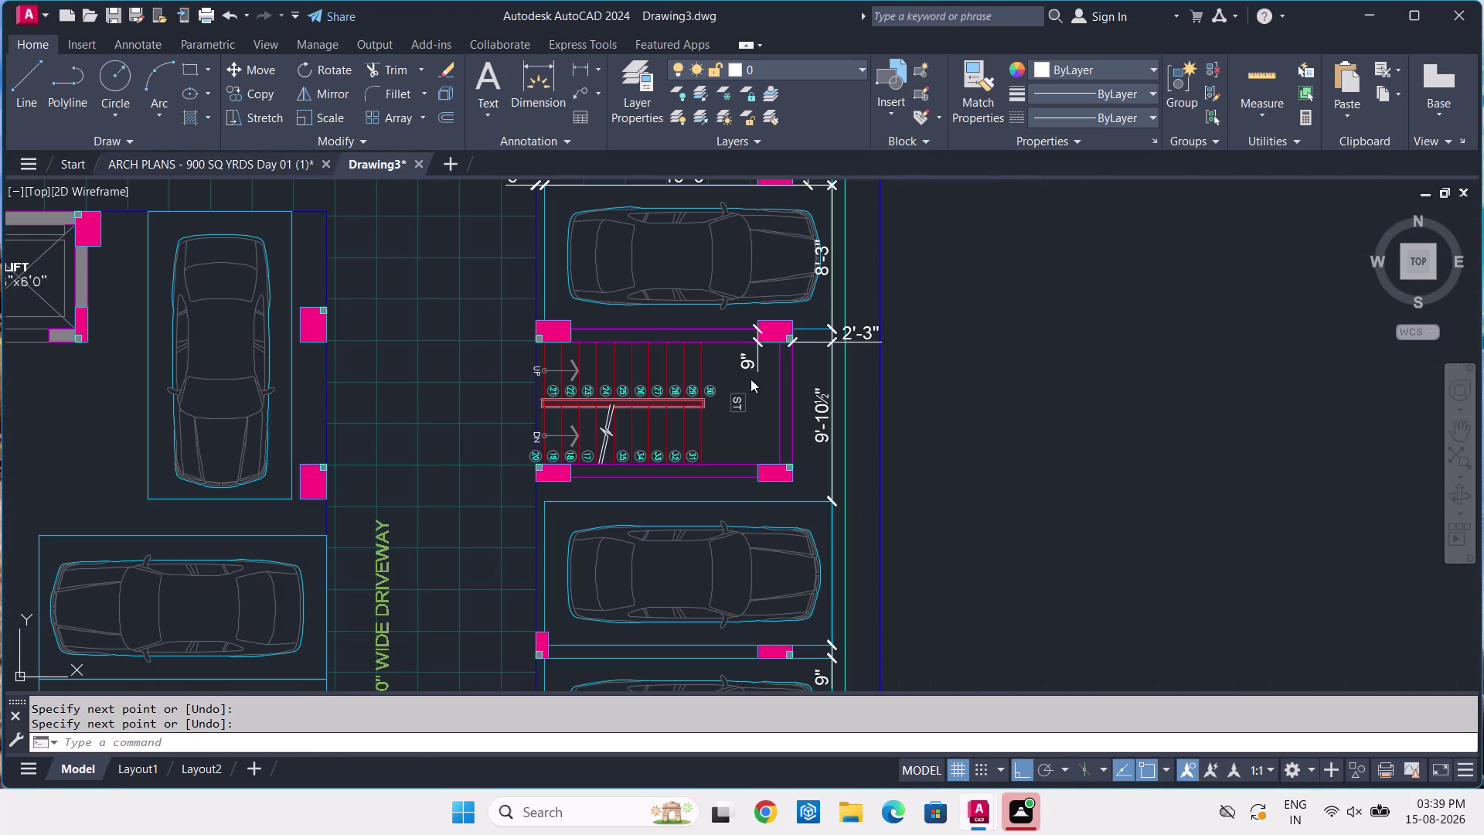
scroll(up, 3)
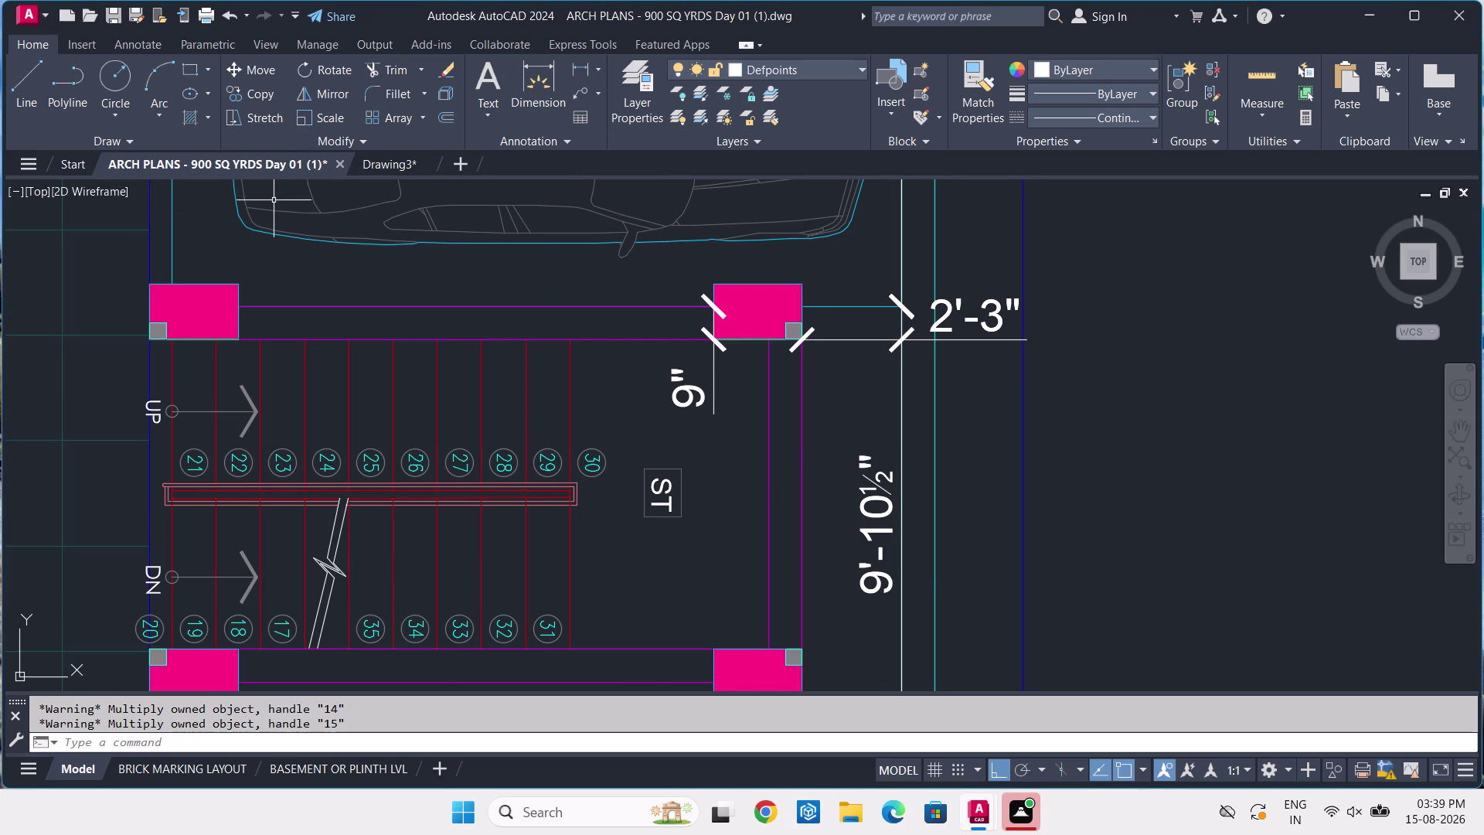
Draw a 9"-deep strip from the tick to the left edge, then return to ARCH PLANS.
click(384, 157)
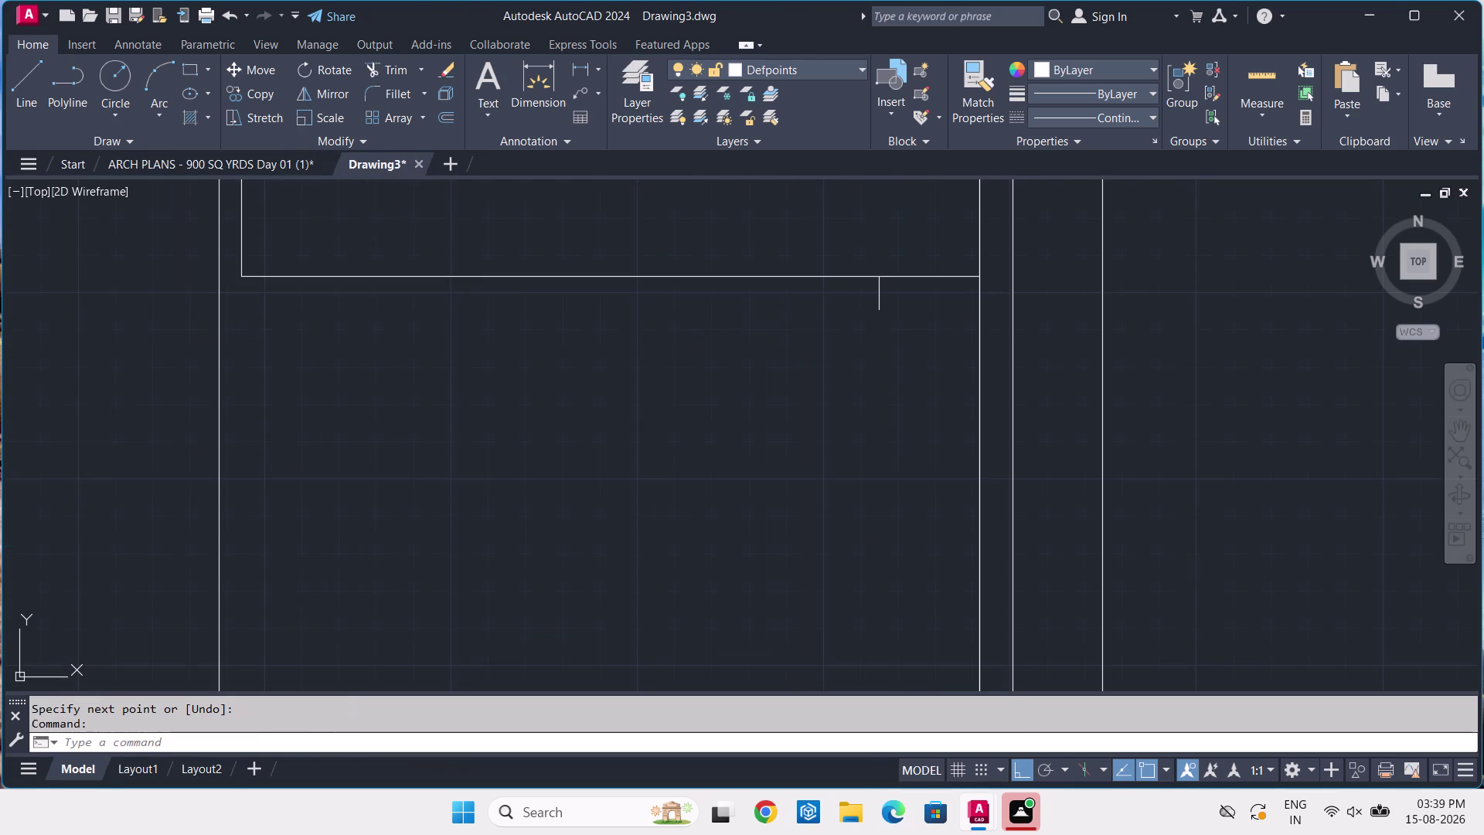
text(L)
key(space)
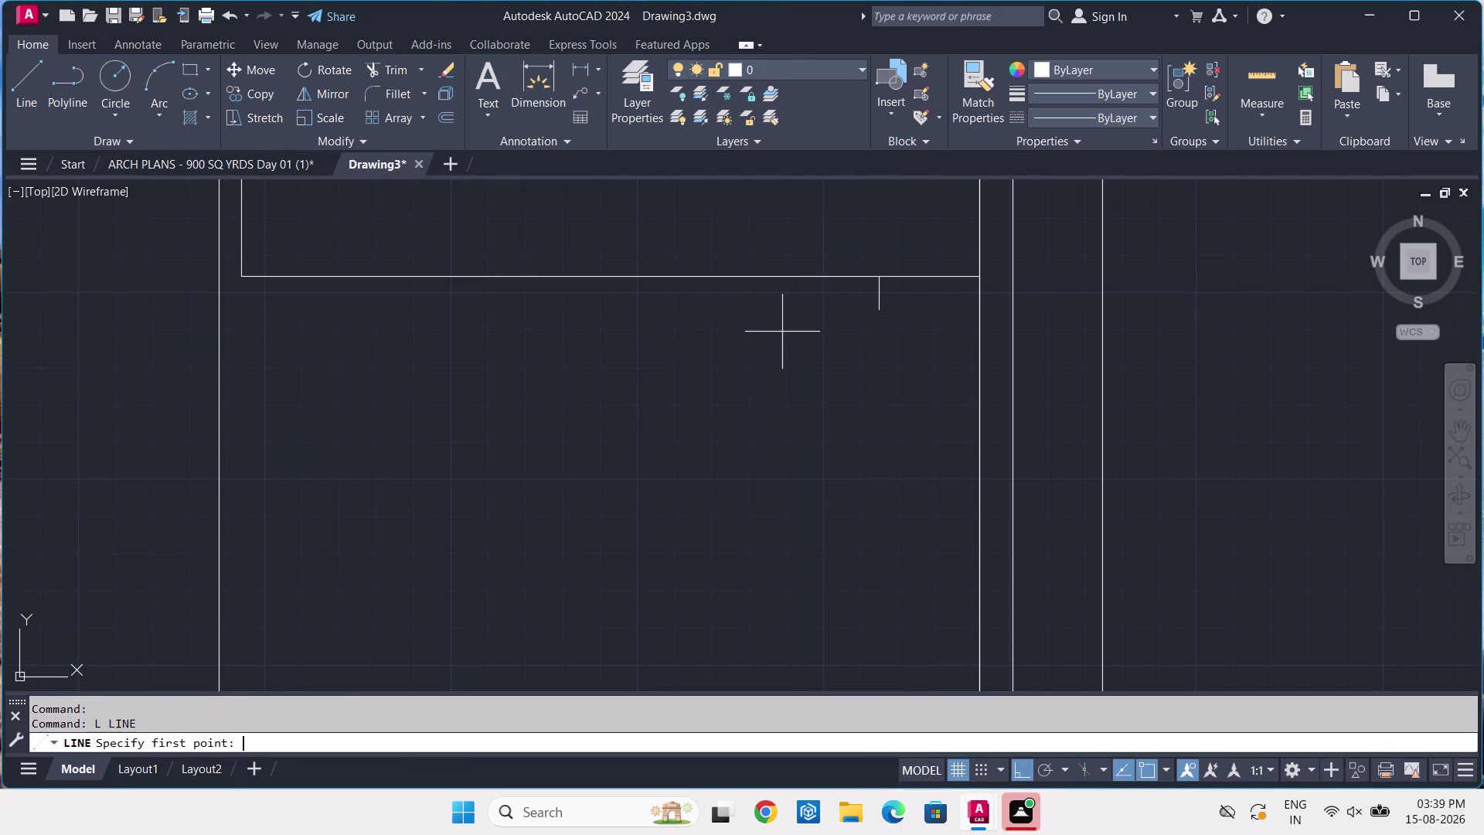
click(874, 276)
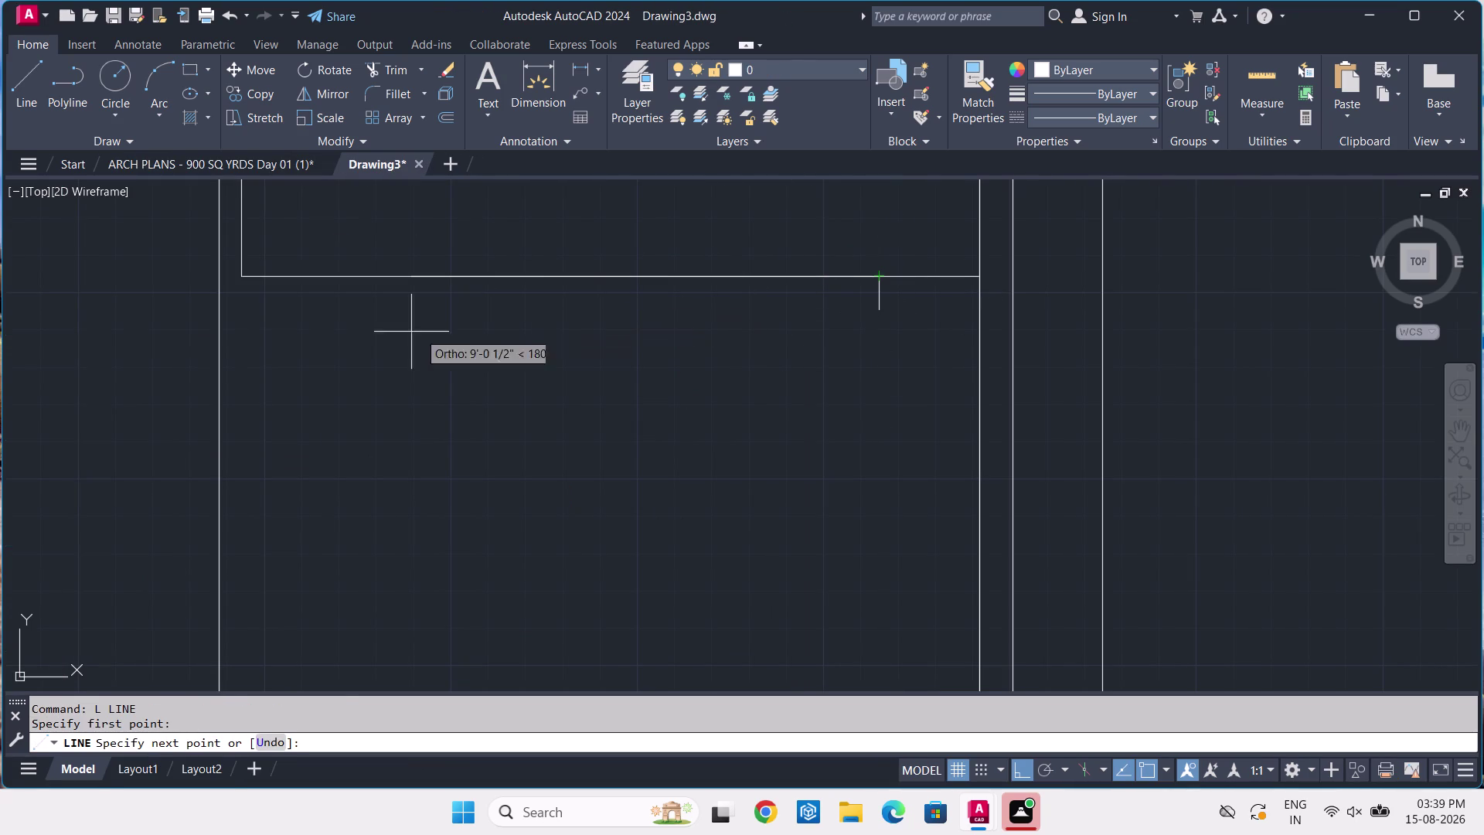
click(245, 274)
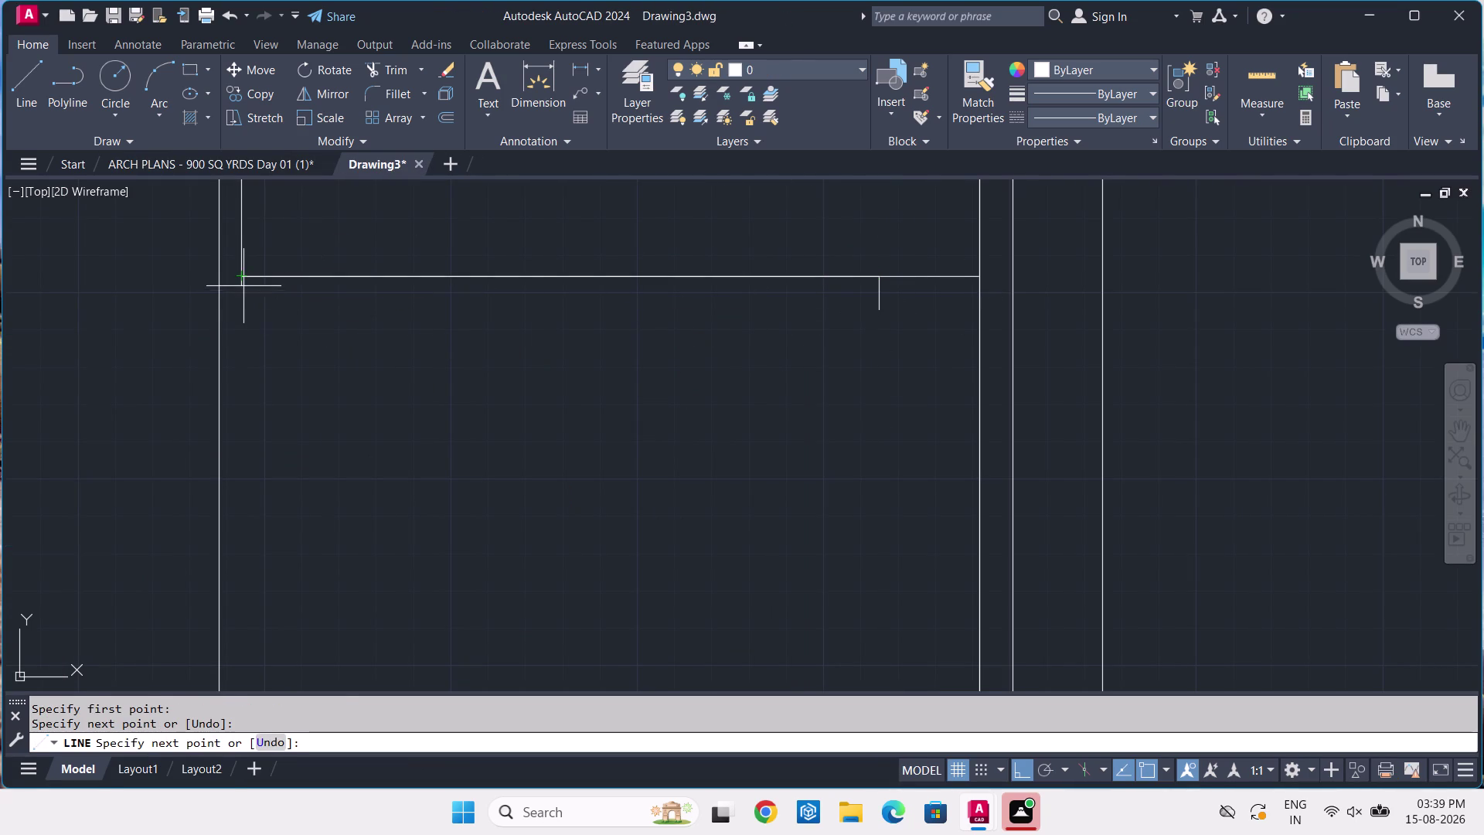
key(9)
key(Return)
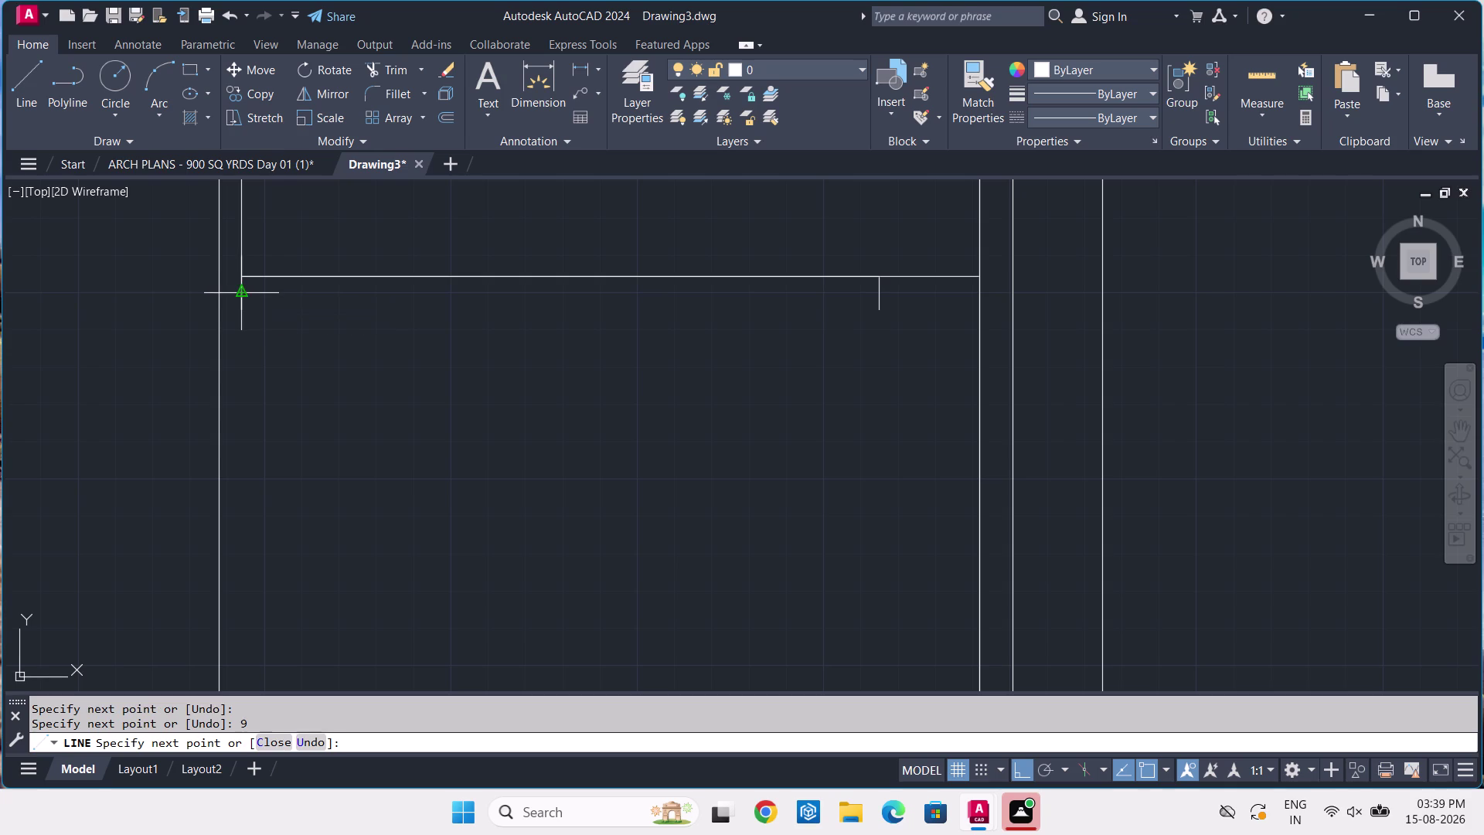
click(880, 310)
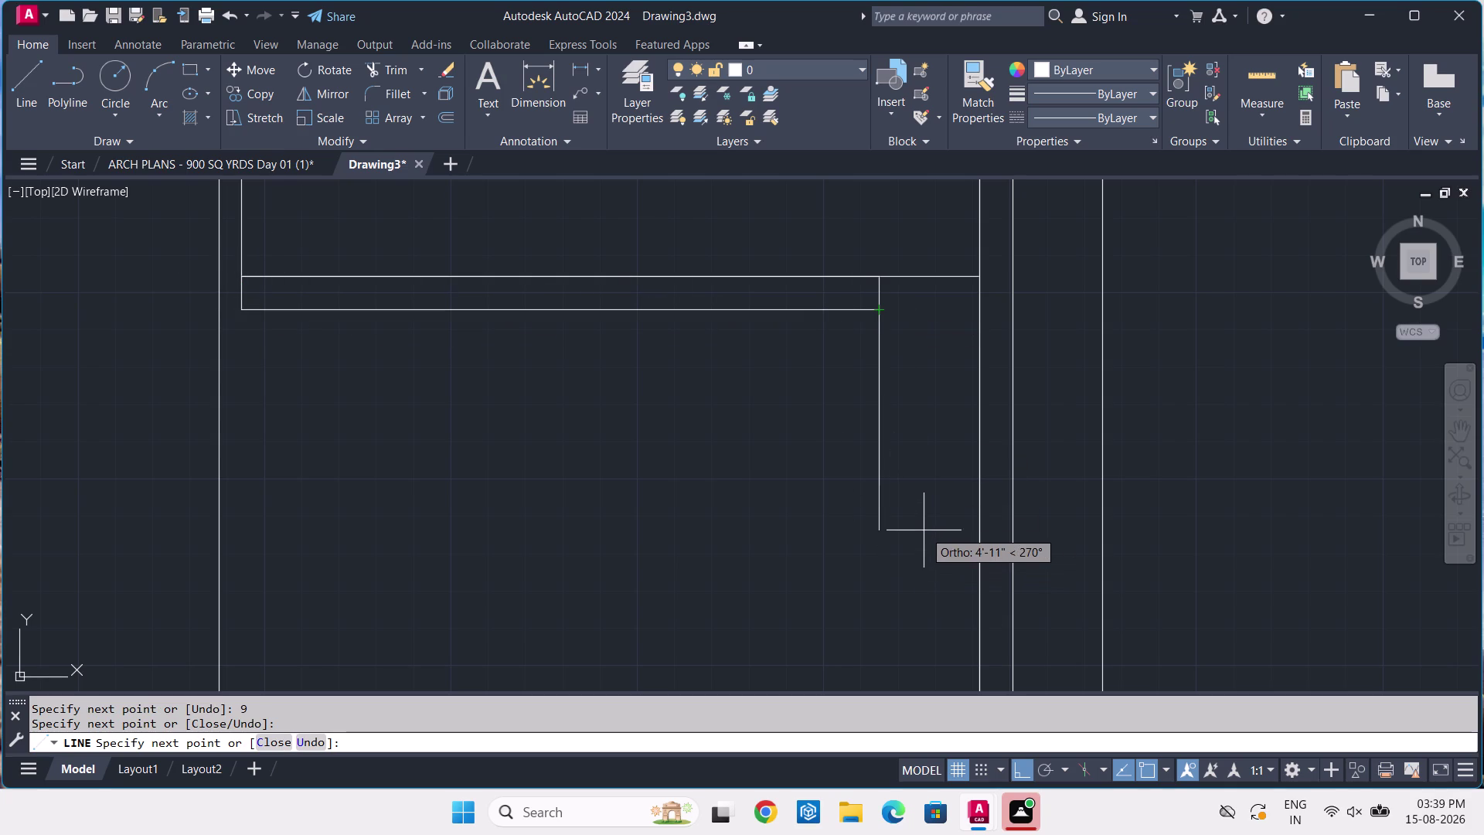
key(Return)
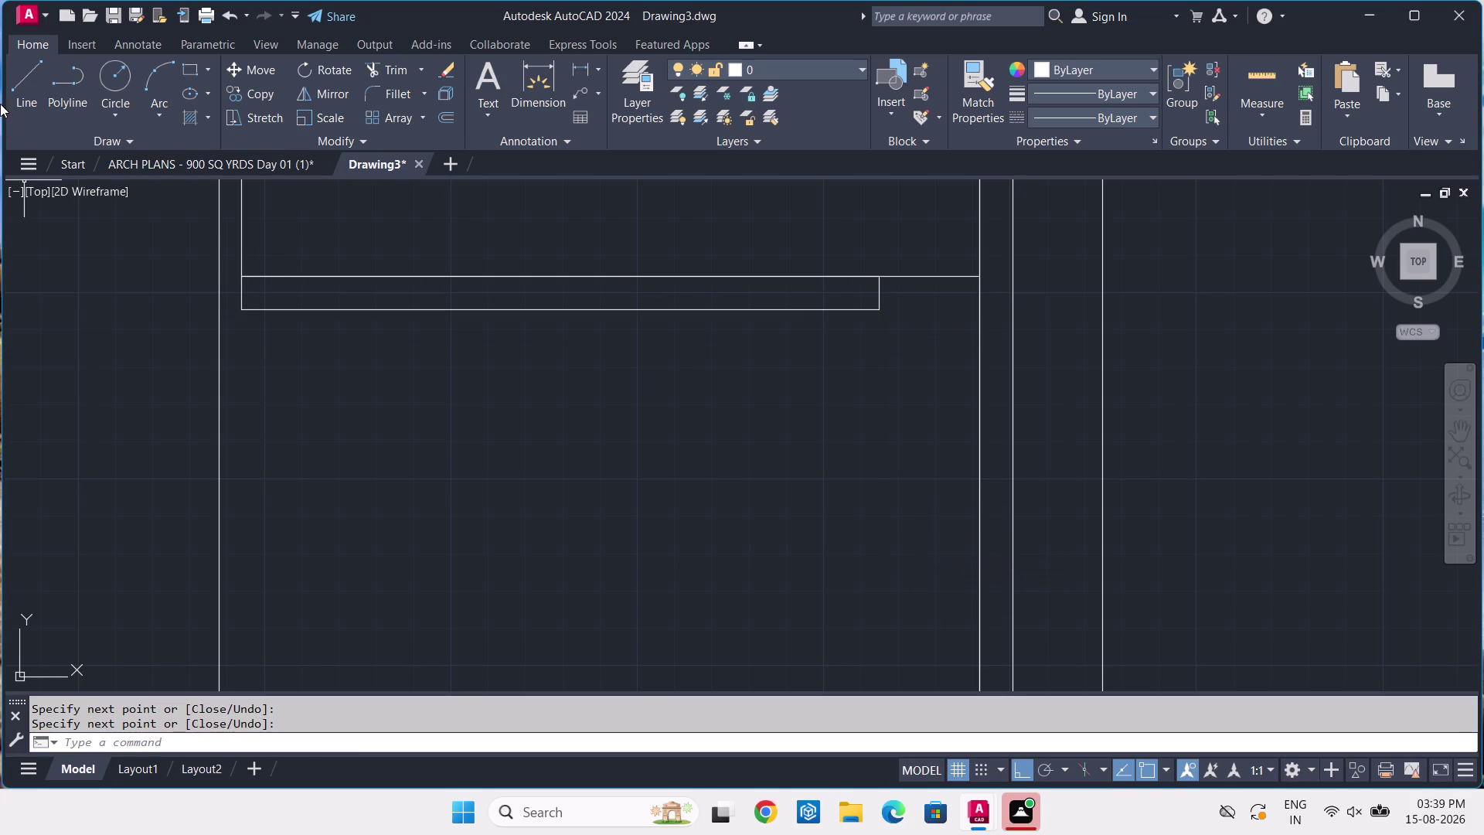
click(145, 155)
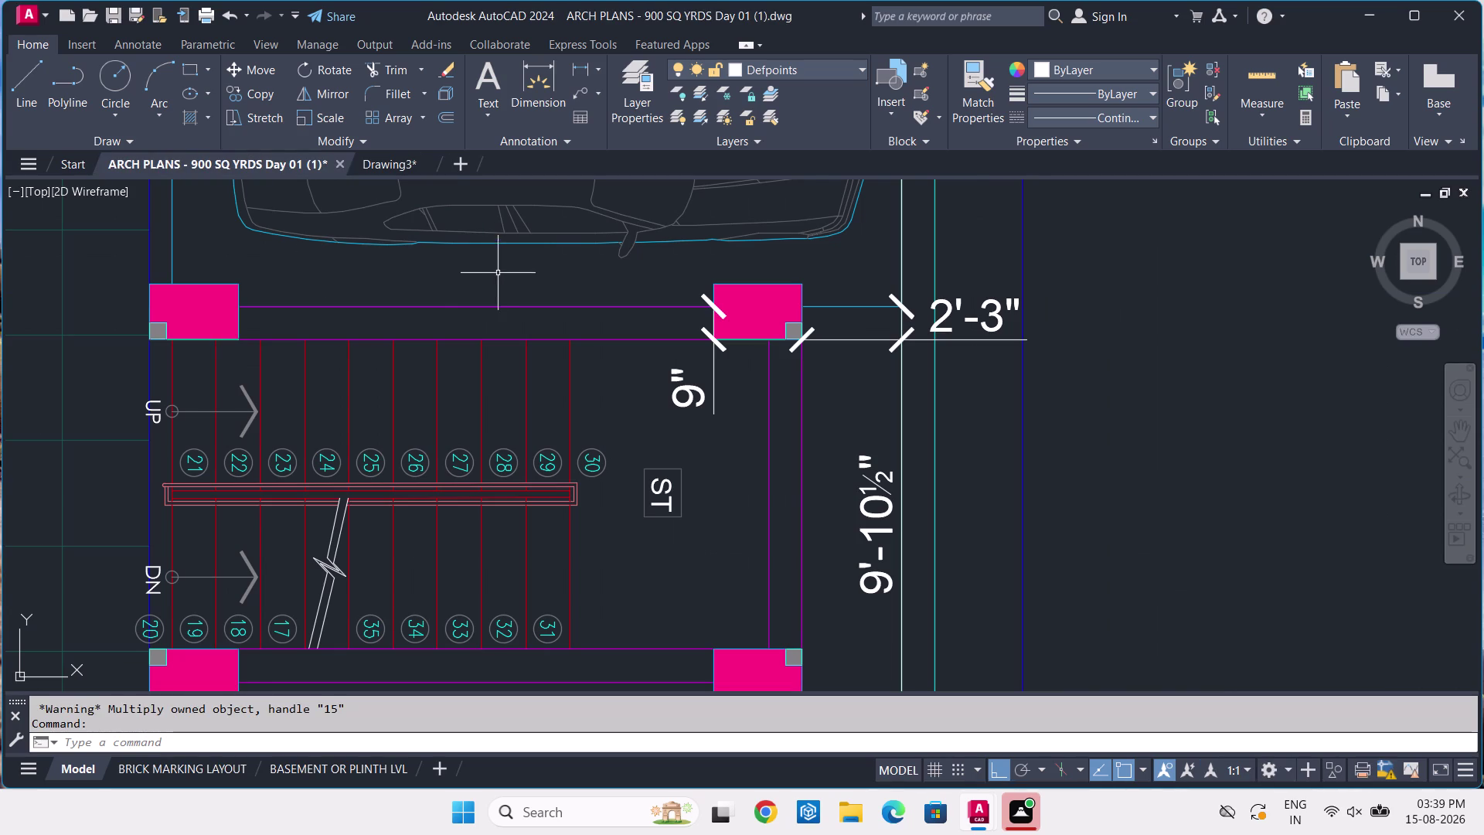
Dimension the 7'-9" vertical distance between the right-hand columns.
scroll(down, 3)
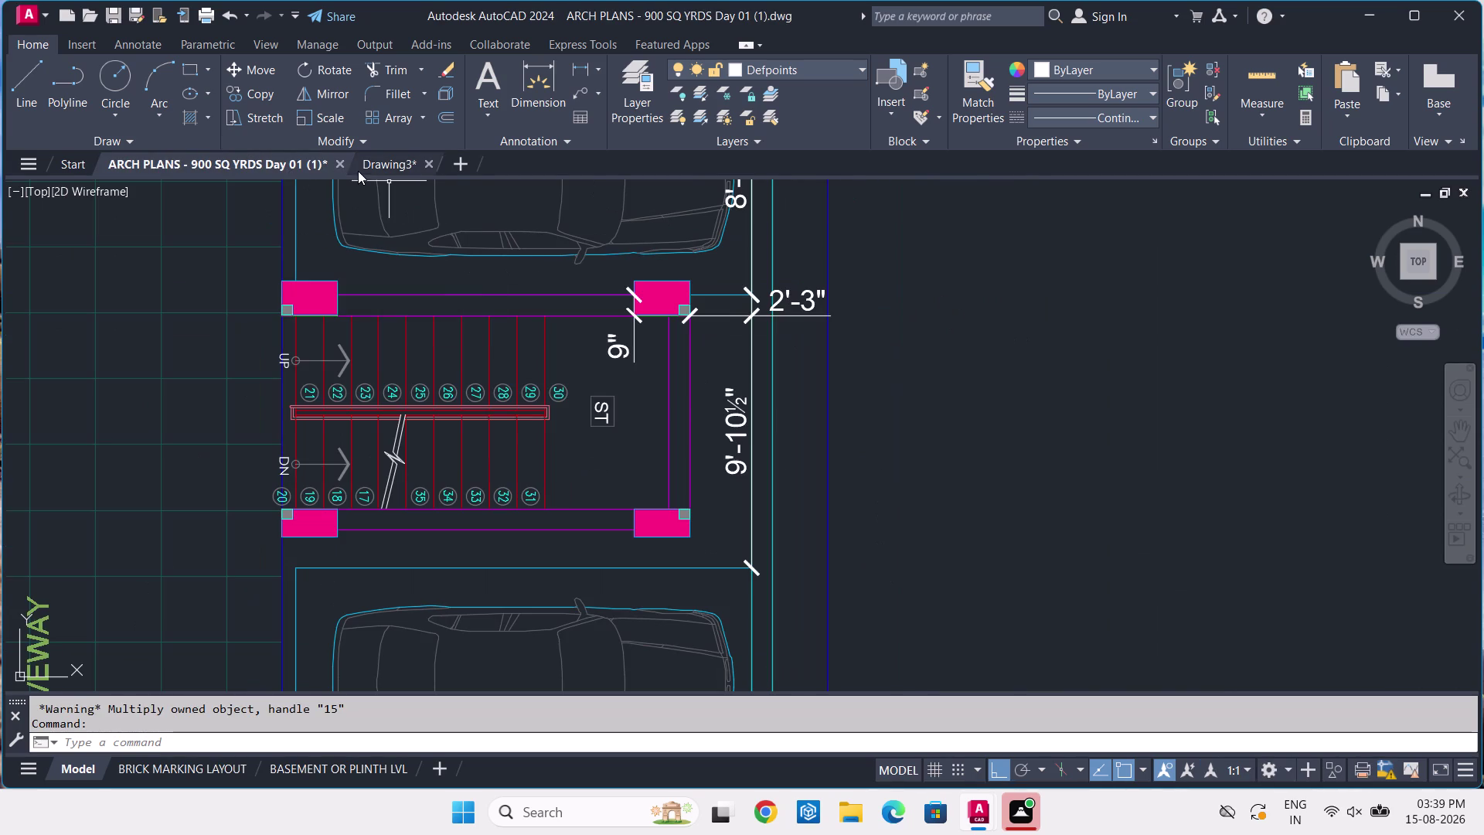
click(572, 63)
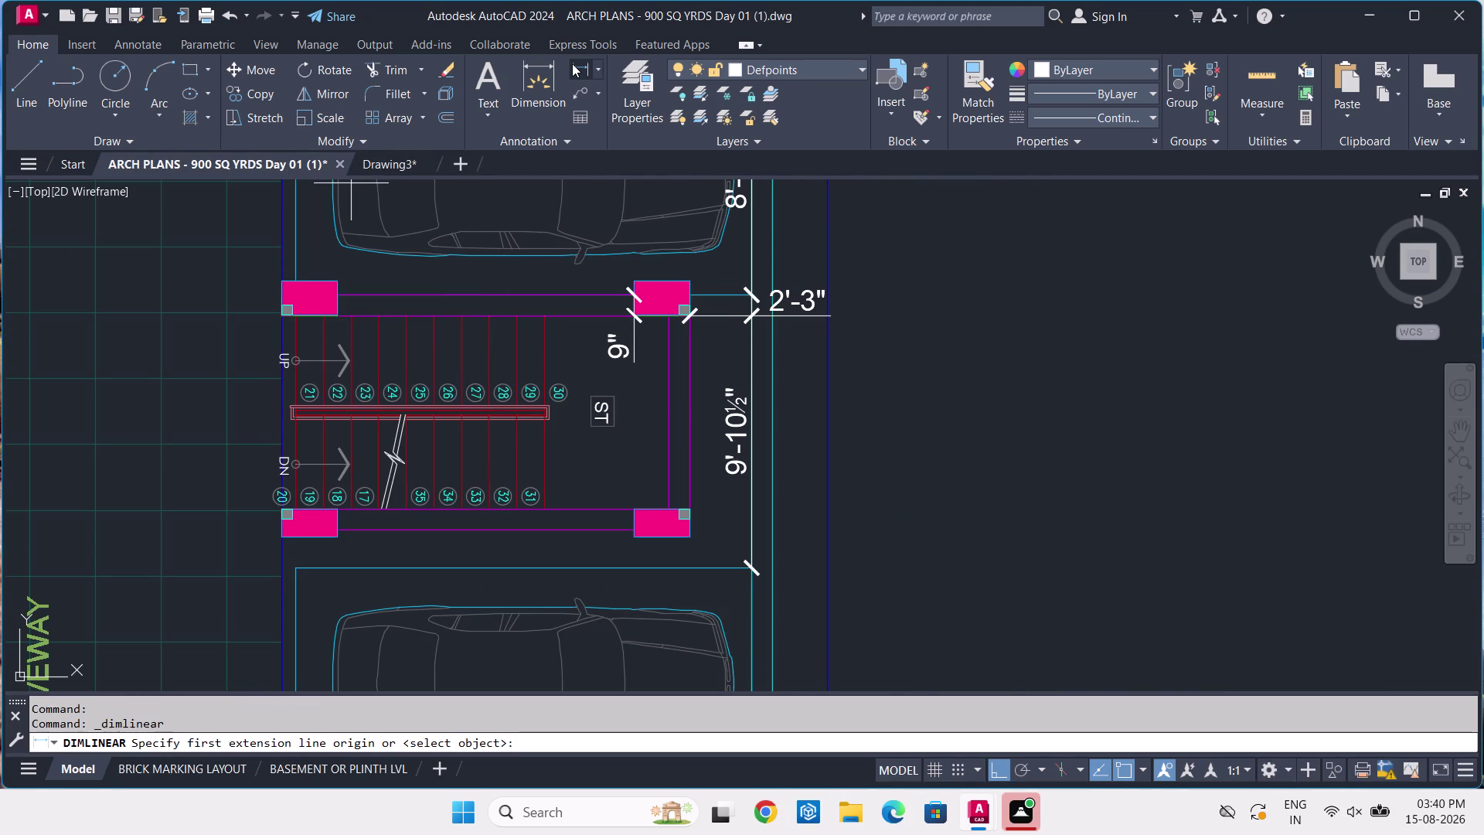
scroll(up, 3)
scroll(up, 3)
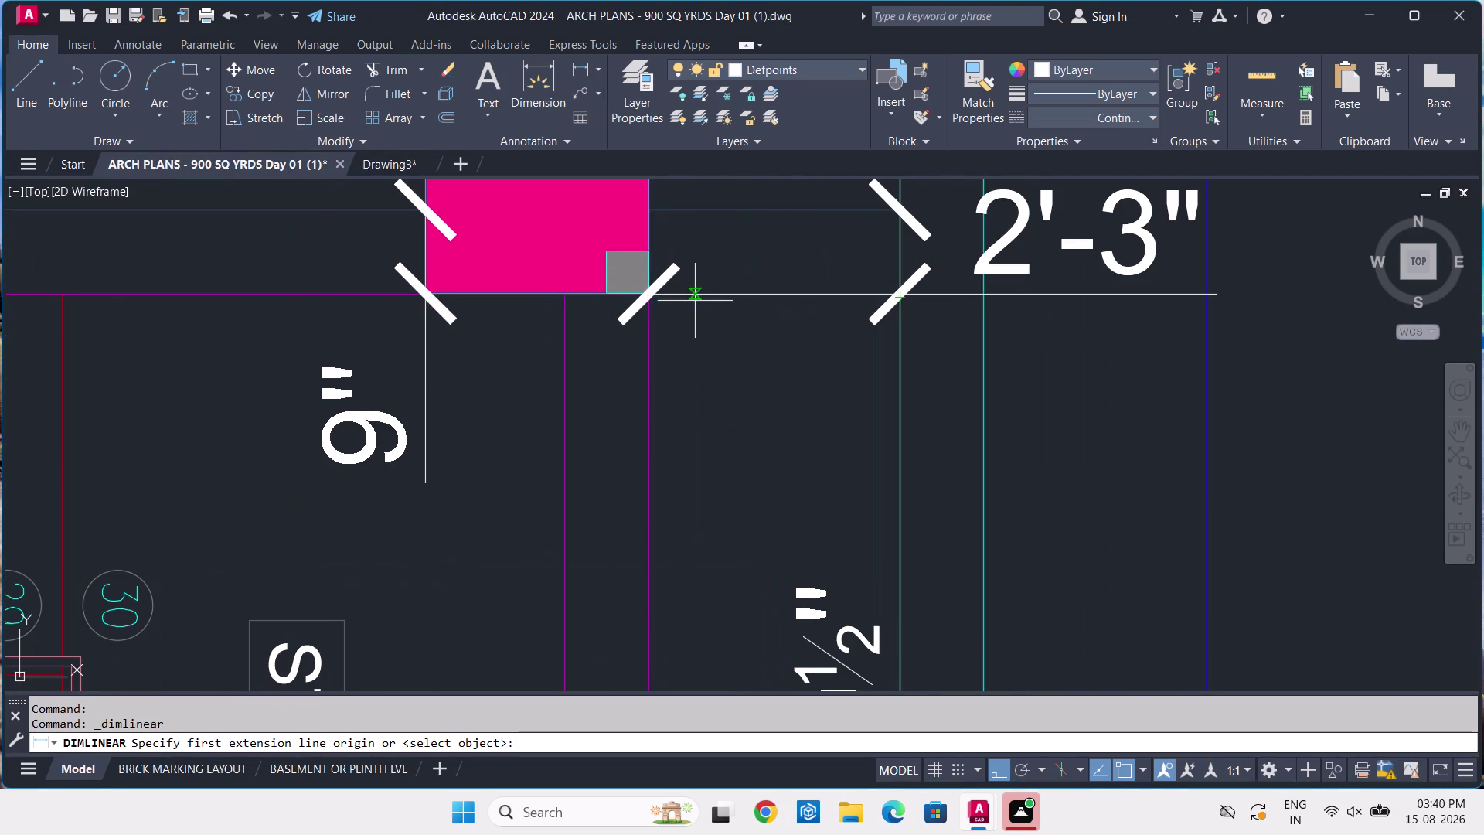
click(651, 293)
scroll(down, 3)
middle_drag(669, 553, 634, 444)
scroll(up, 3)
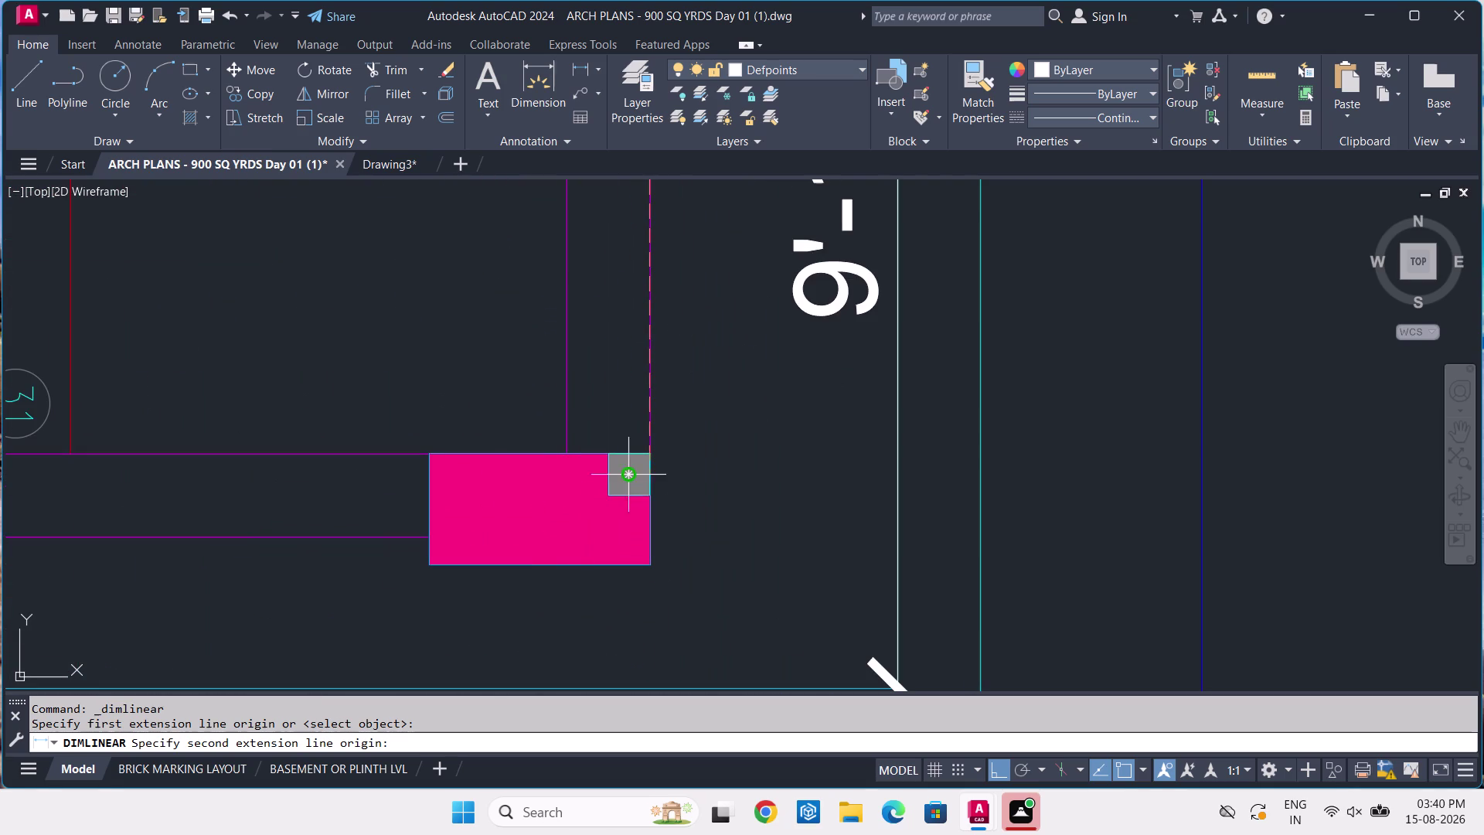
click(648, 542)
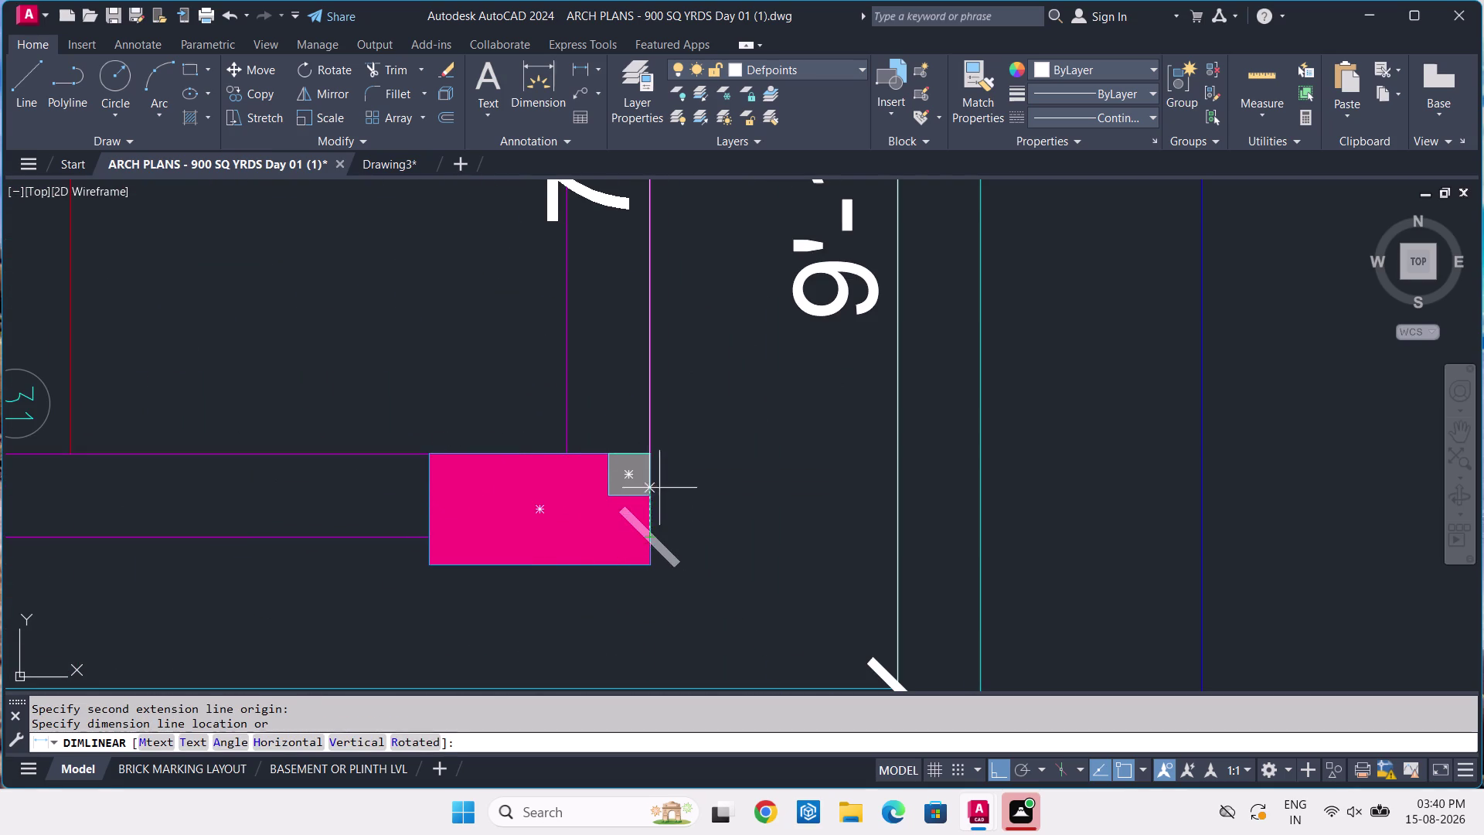
click(647, 540)
scroll(down, 3)
middle_drag(683, 391, 712, 481)
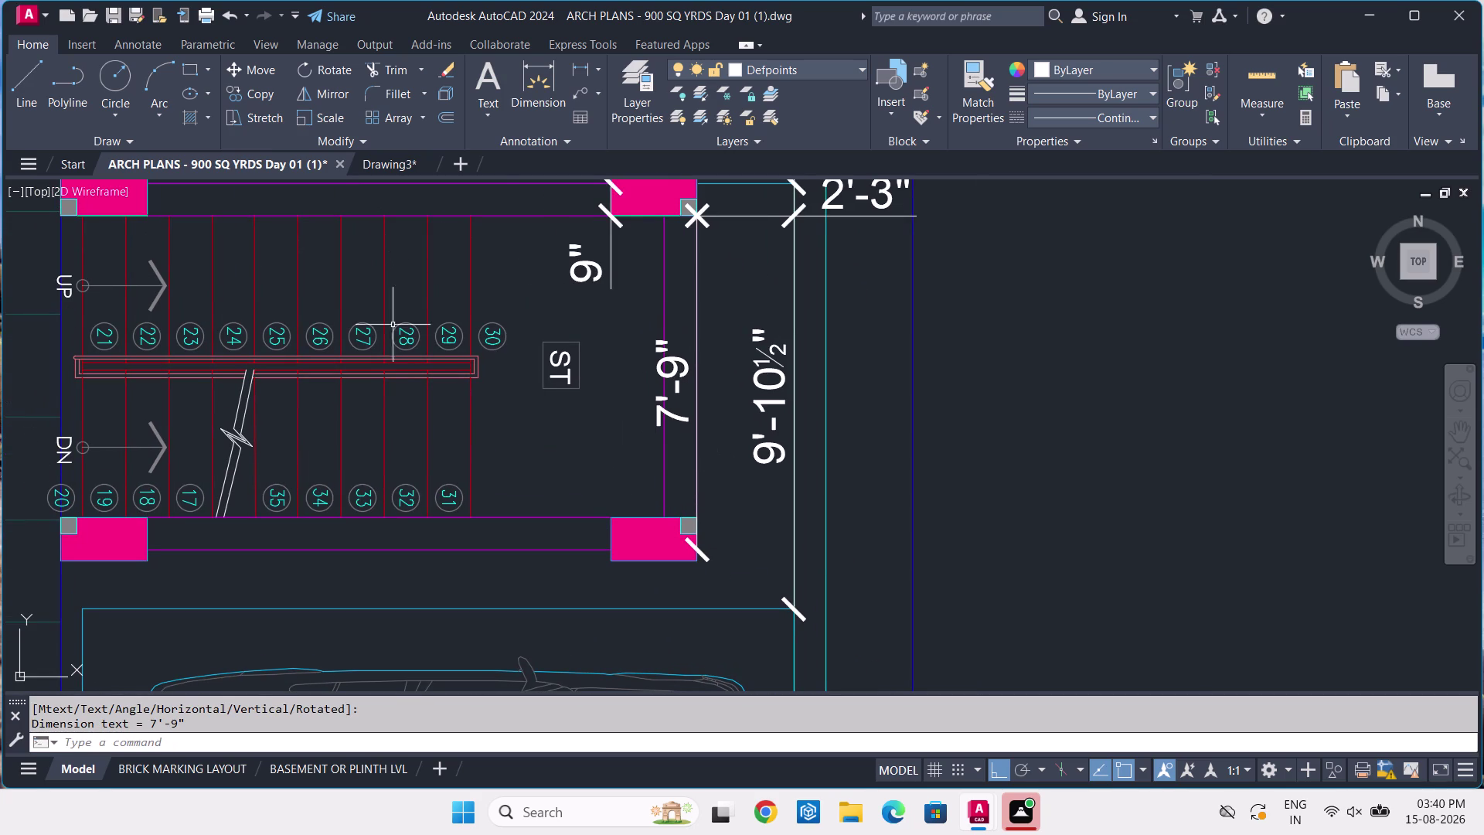
Dimension the 14'-8¾" span between the bottom columns and switch to Drawing3.
click(581, 64)
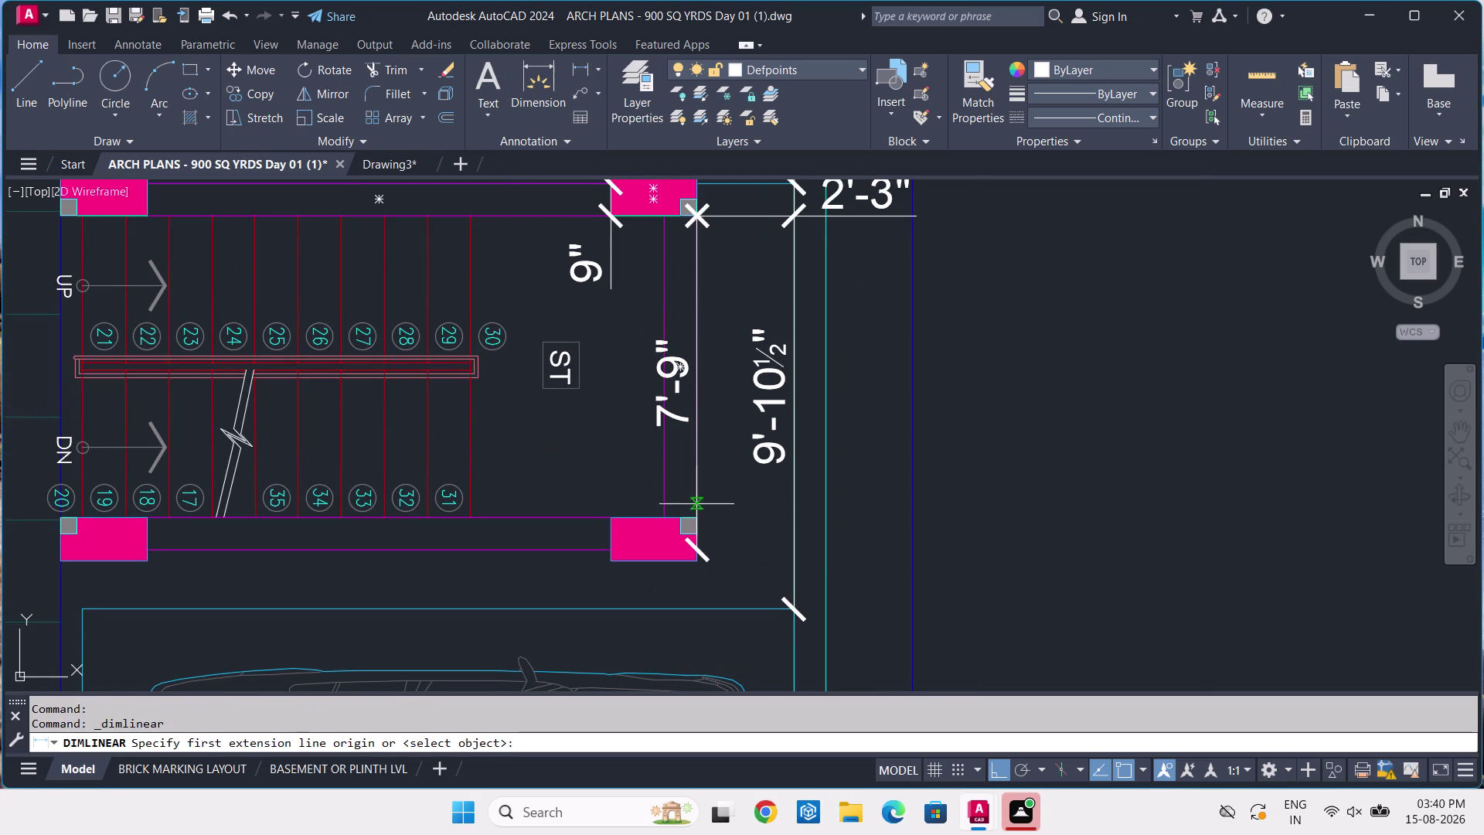
click(694, 546)
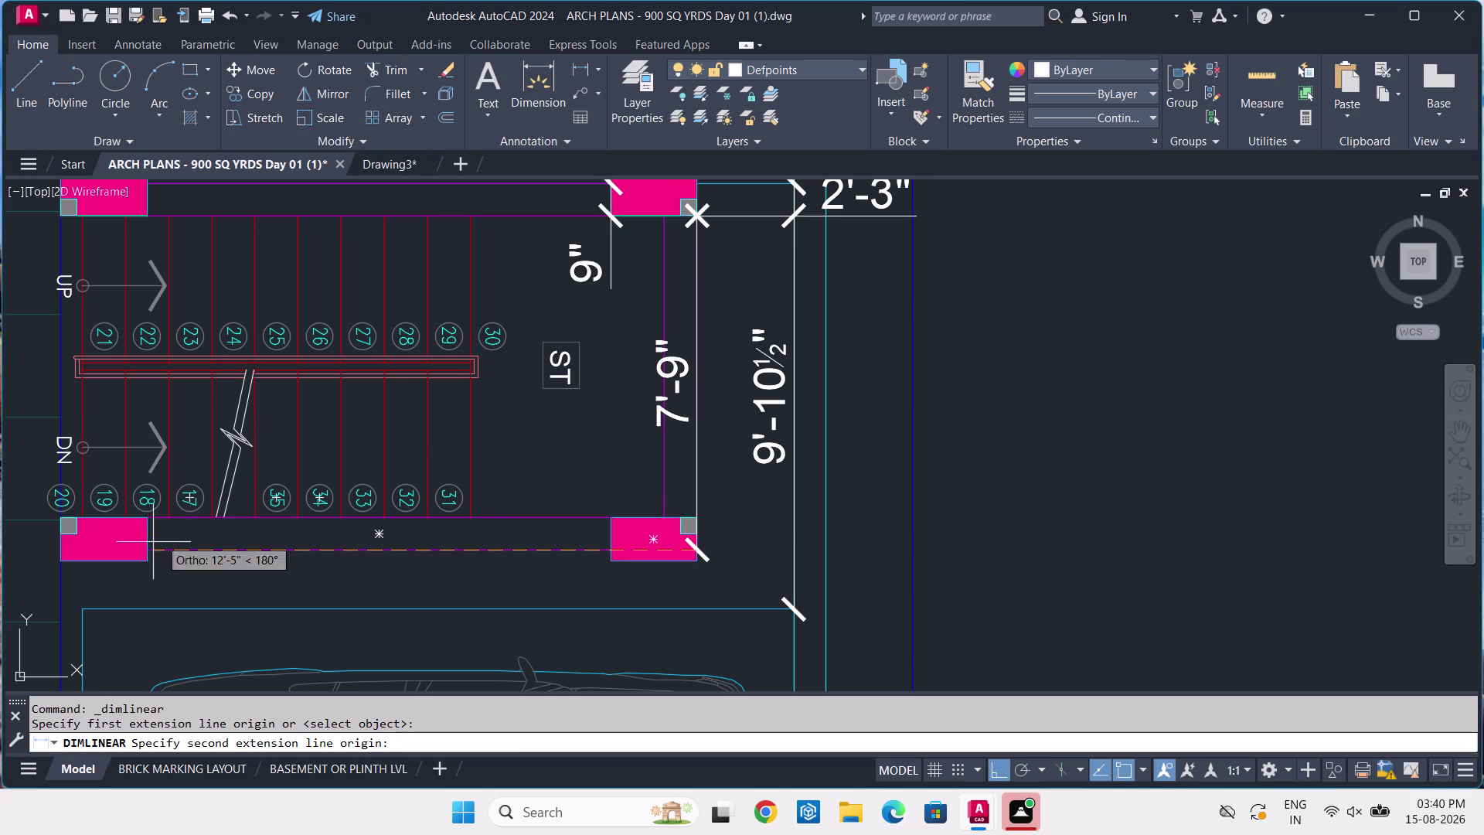
click(61, 549)
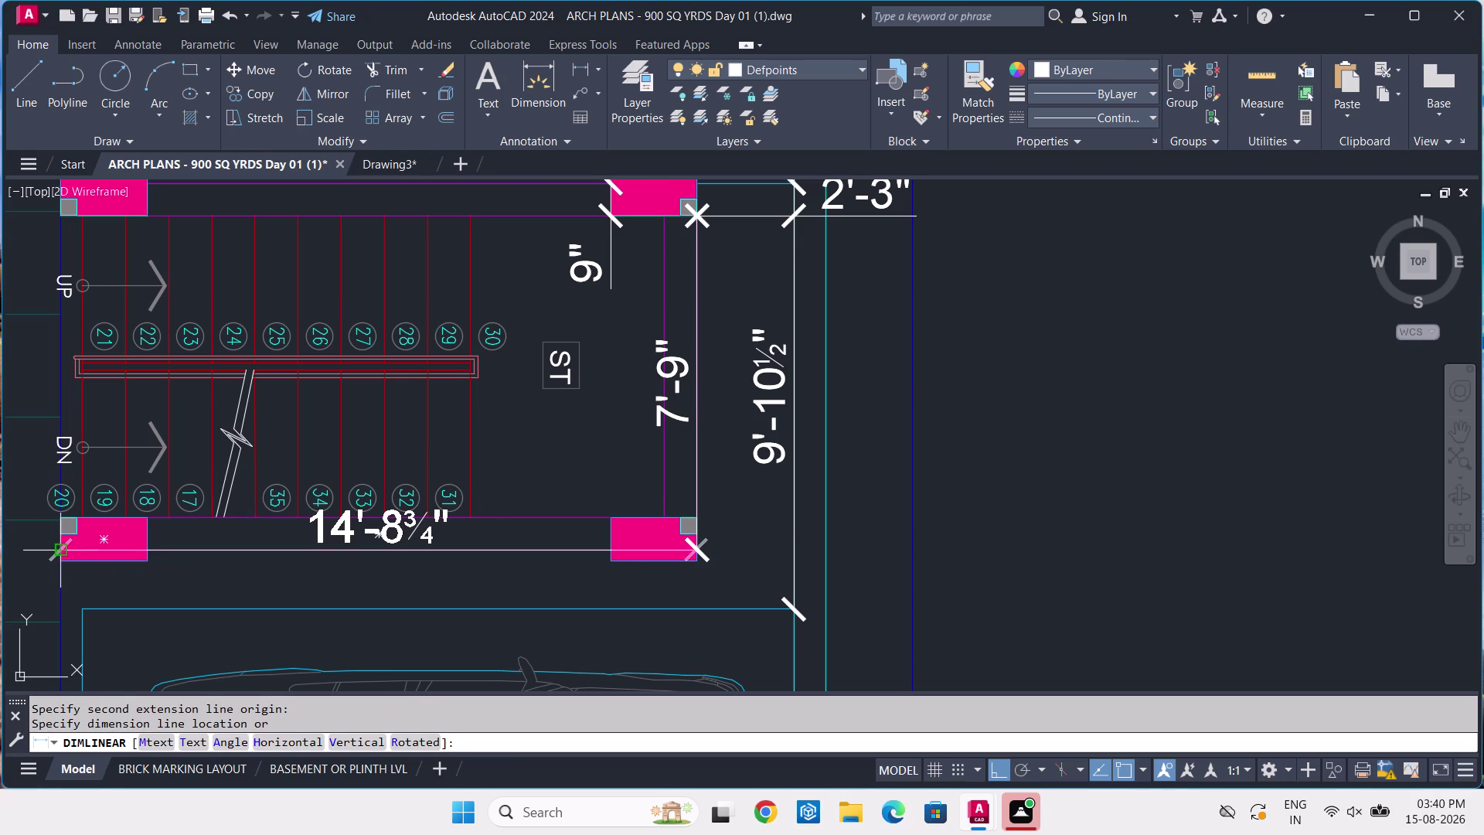
click(61, 548)
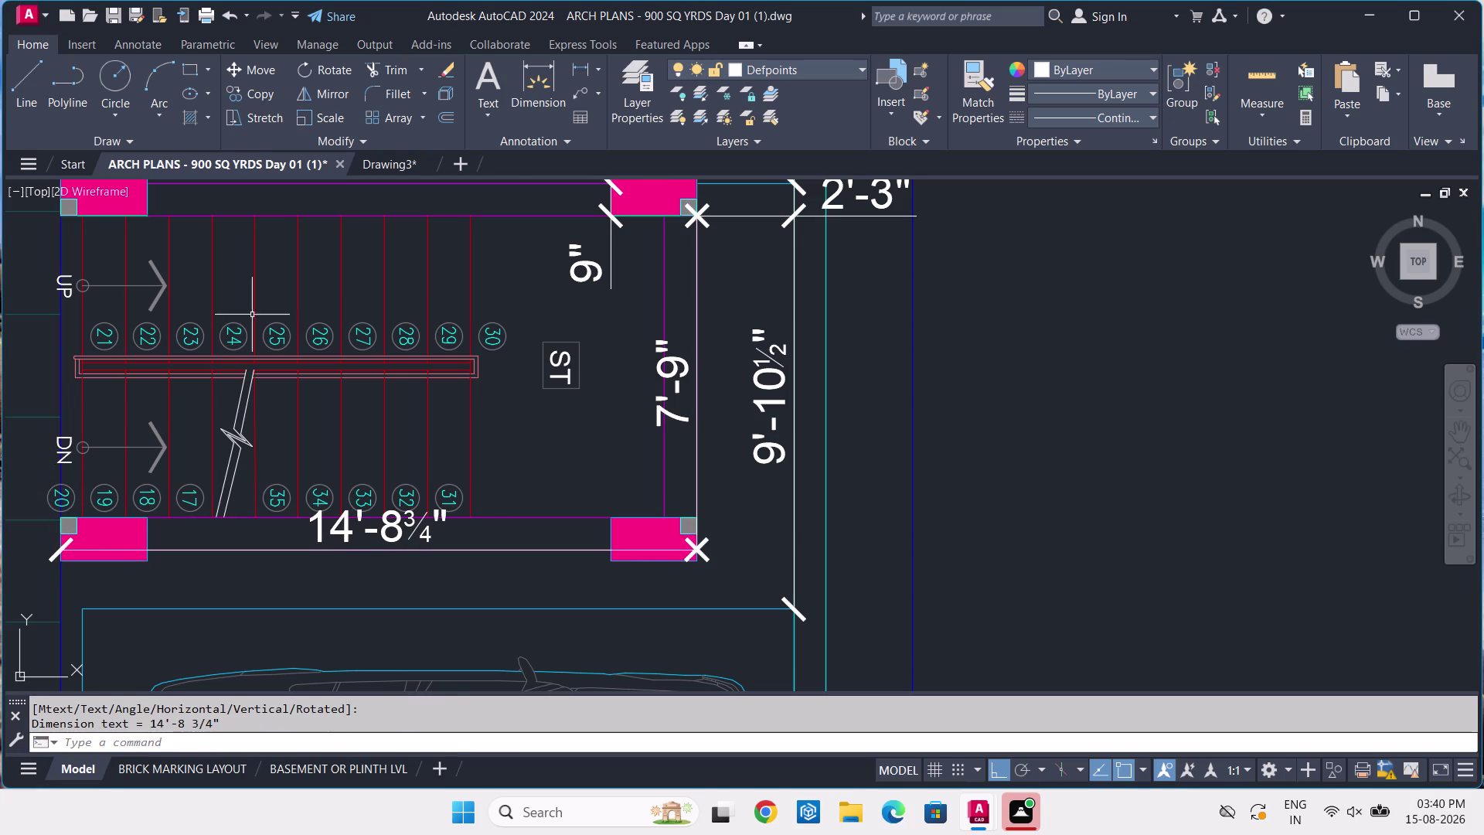
click(375, 170)
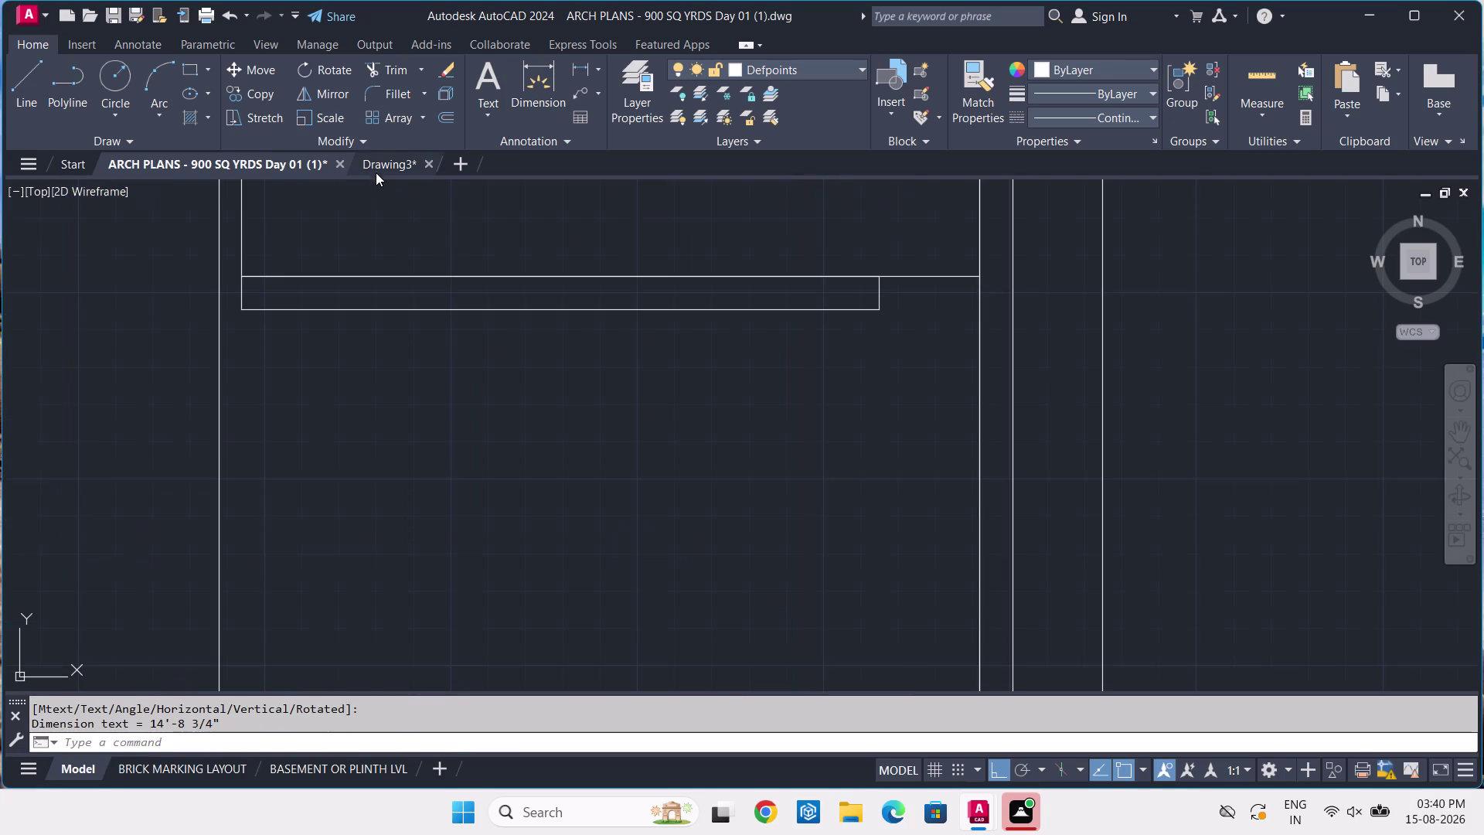
Start a line at the strip's bottom-right corner and drop it 7'-9".
key(l)
key(space)
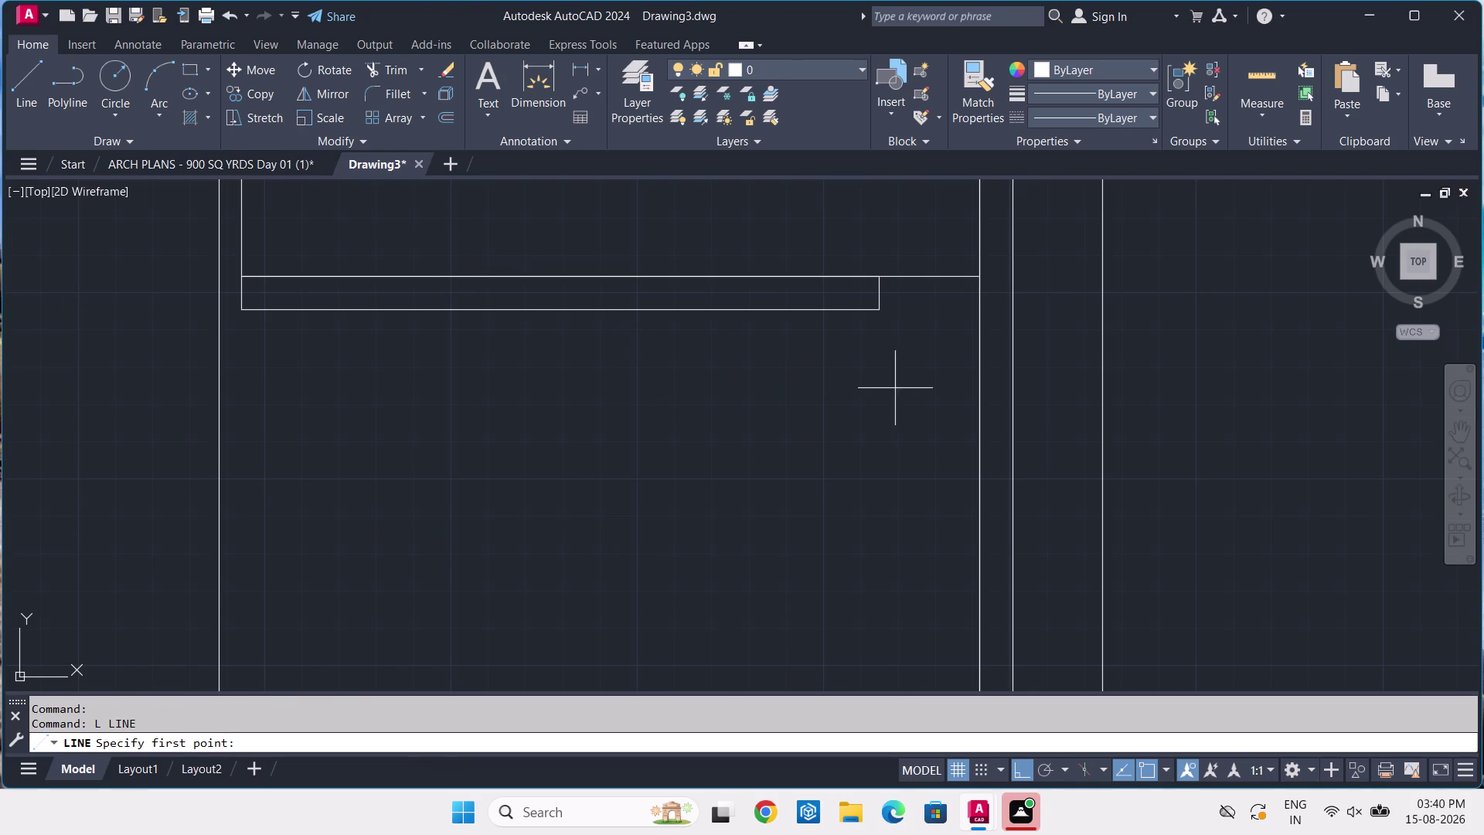
click(878, 308)
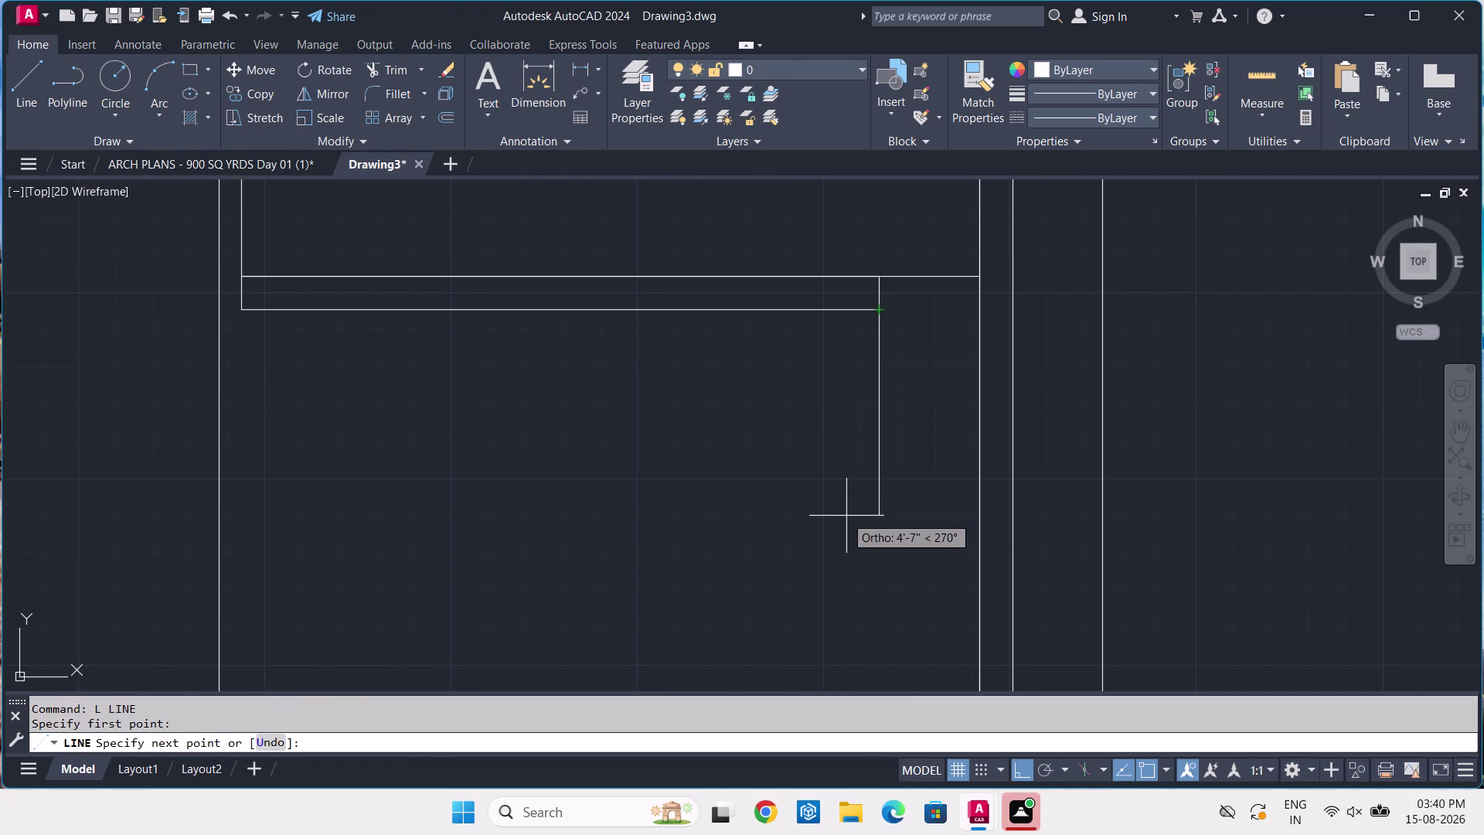
text(7')
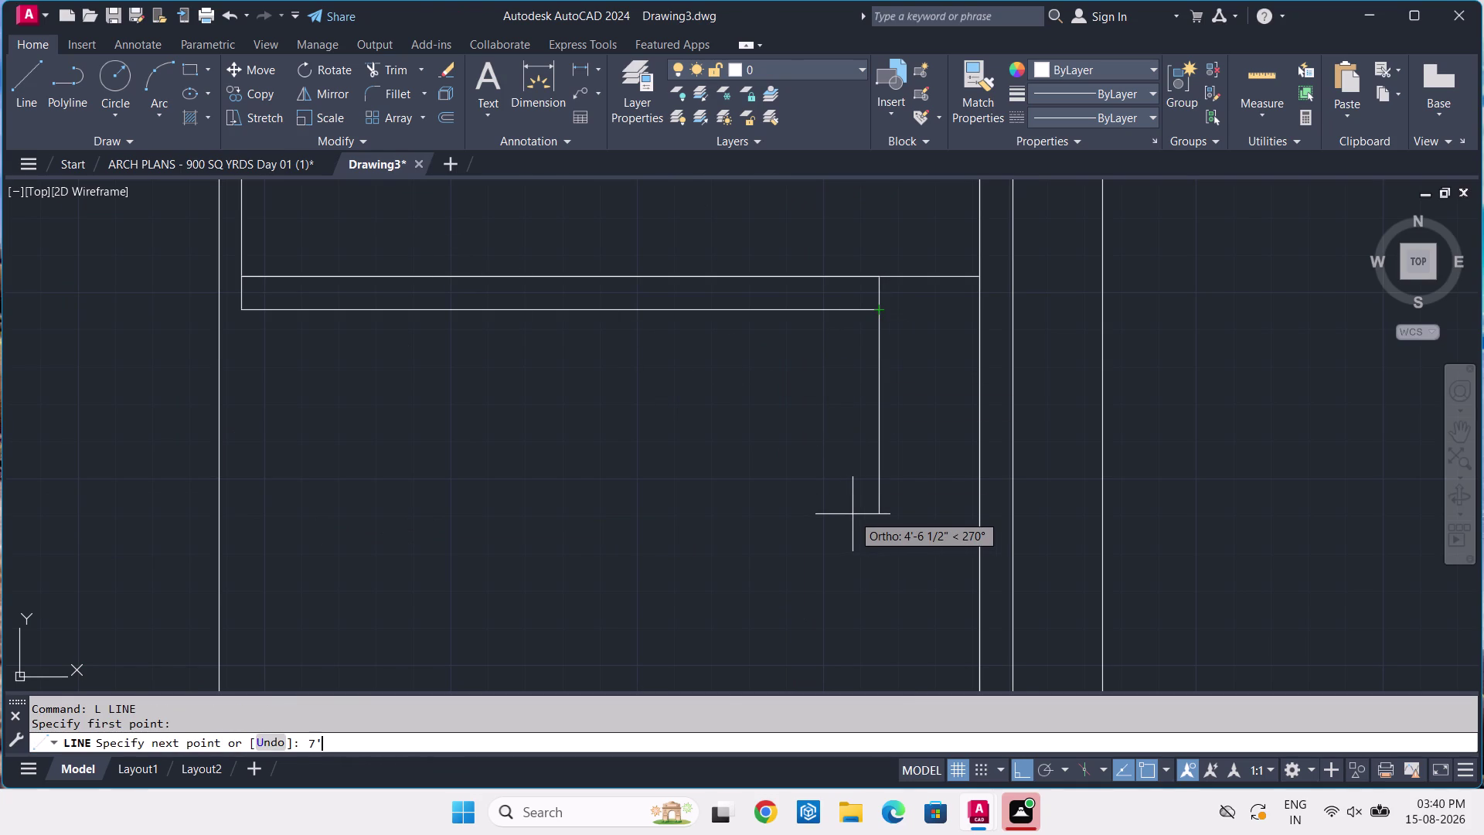
text(-9)
key(Return)
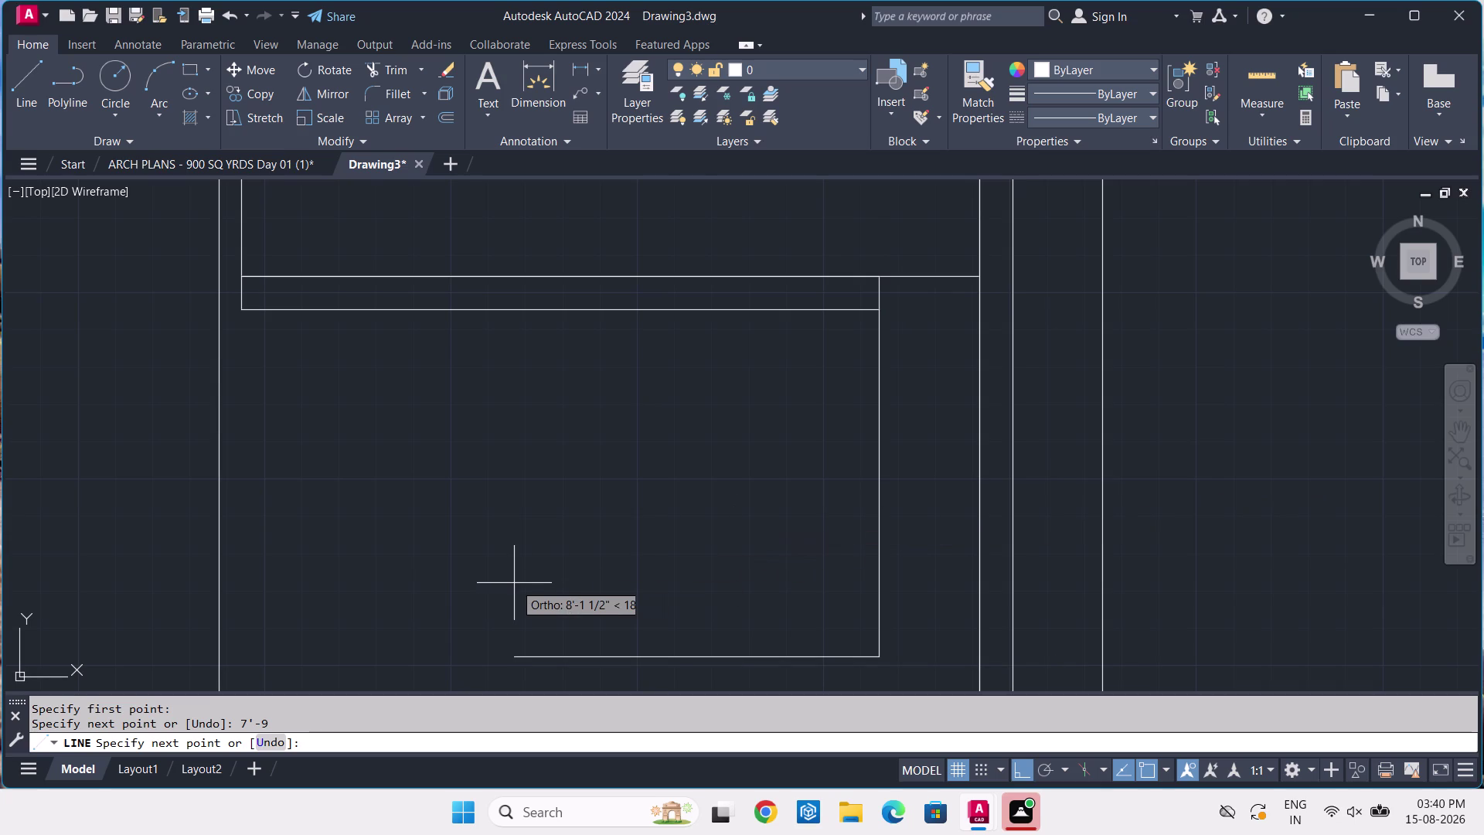
Continue the line 14'-8⅓" left along the bottom, compare with ARCH PLANS, then return.
text(14)
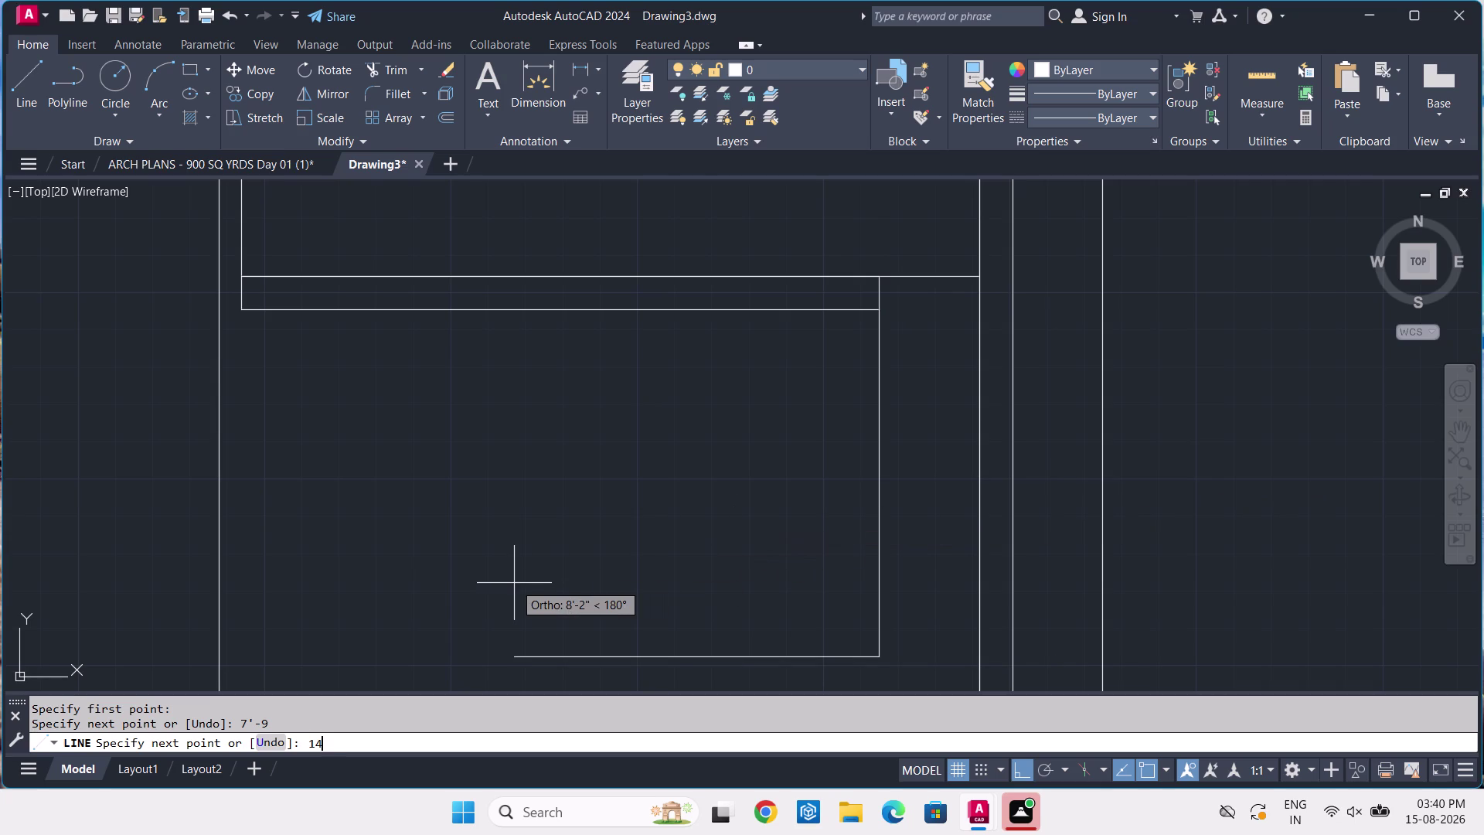
text('-)
key(8)
key(minus)
text(1/3)
key(Return)
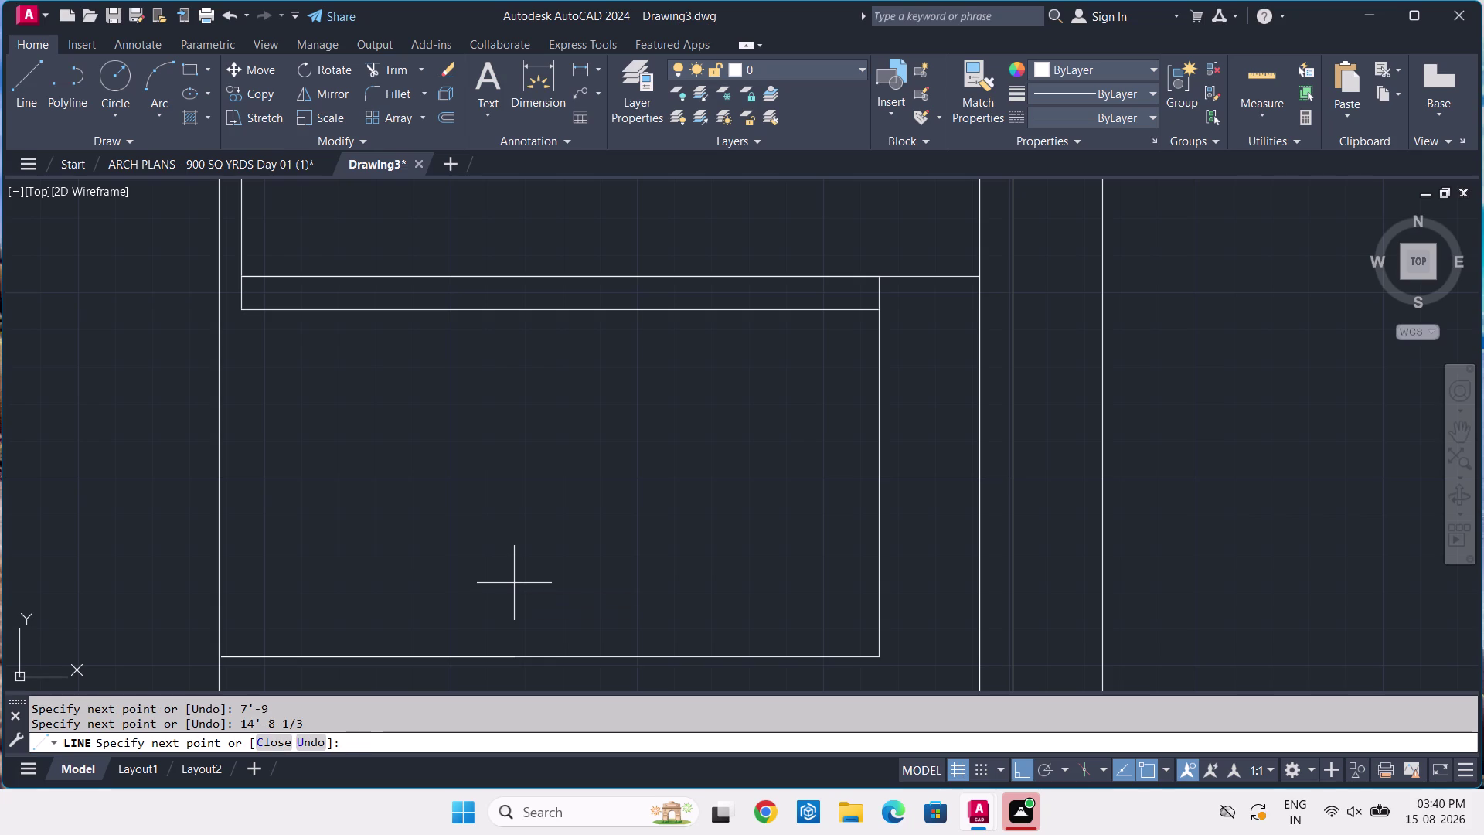
key(Return)
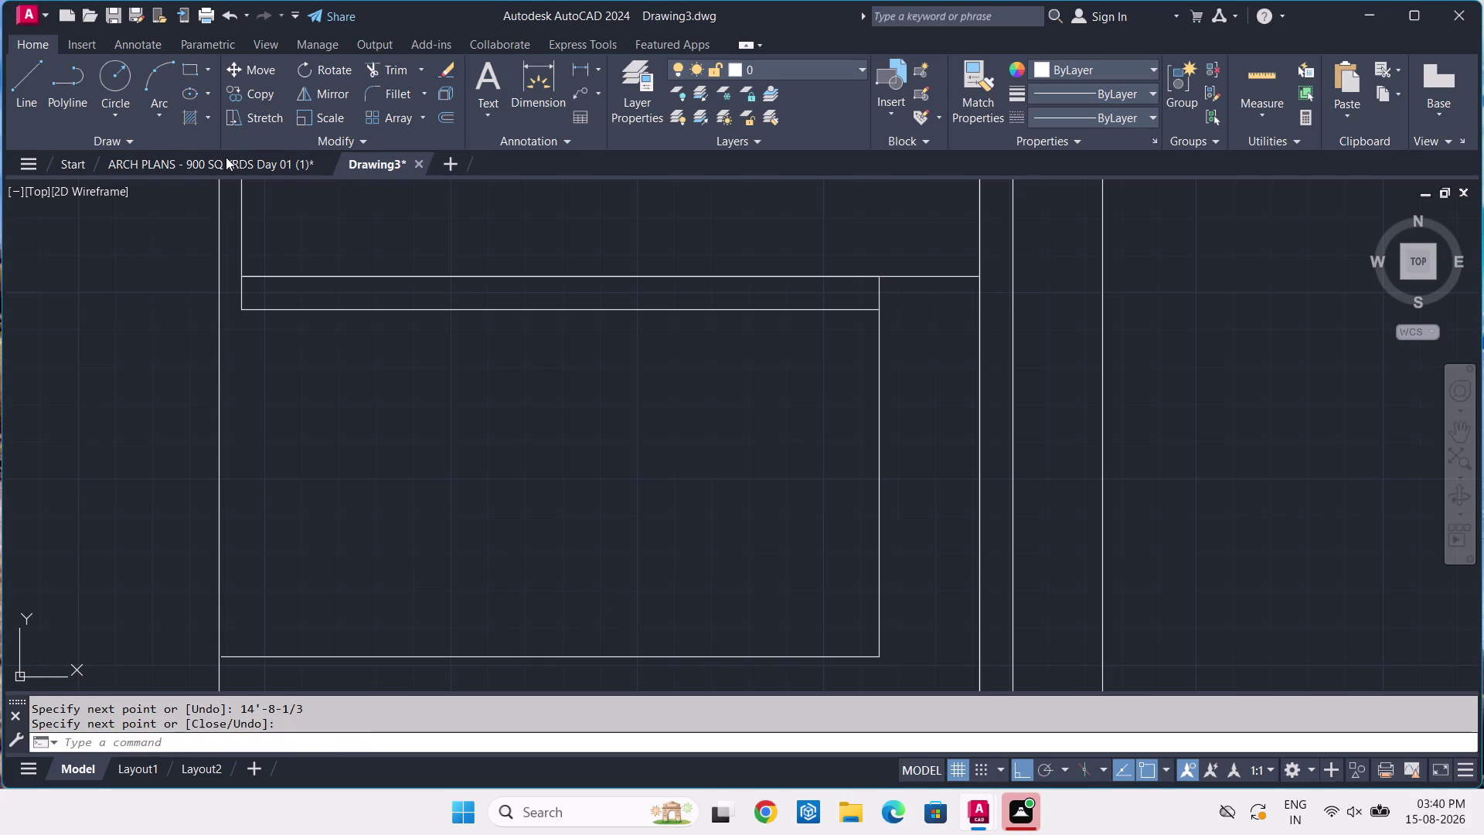
click(226, 158)
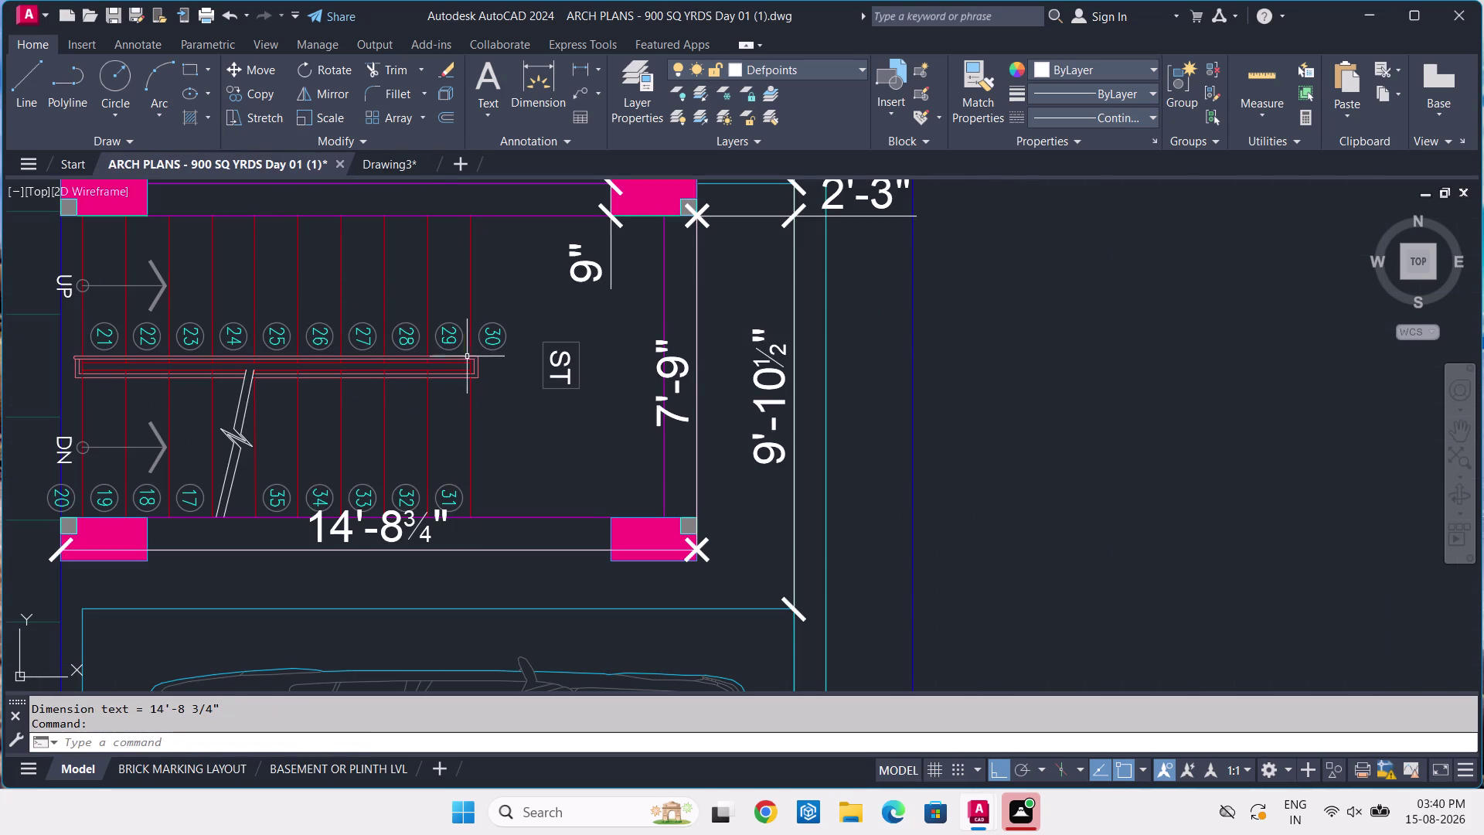
click(409, 168)
click(589, 629)
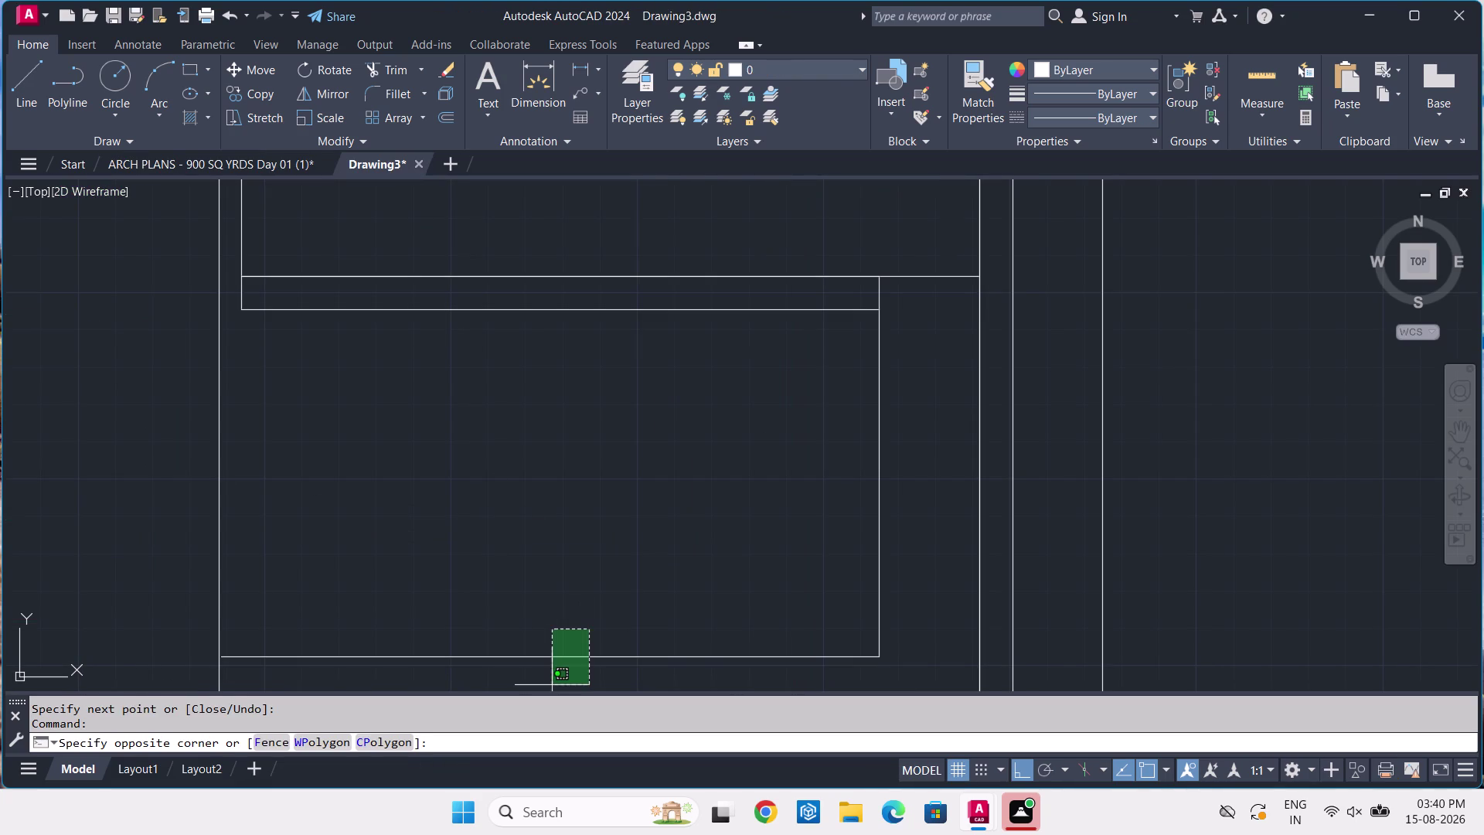
Erase the stray bottom line in Drawing3.
click(542, 697)
click(523, 668)
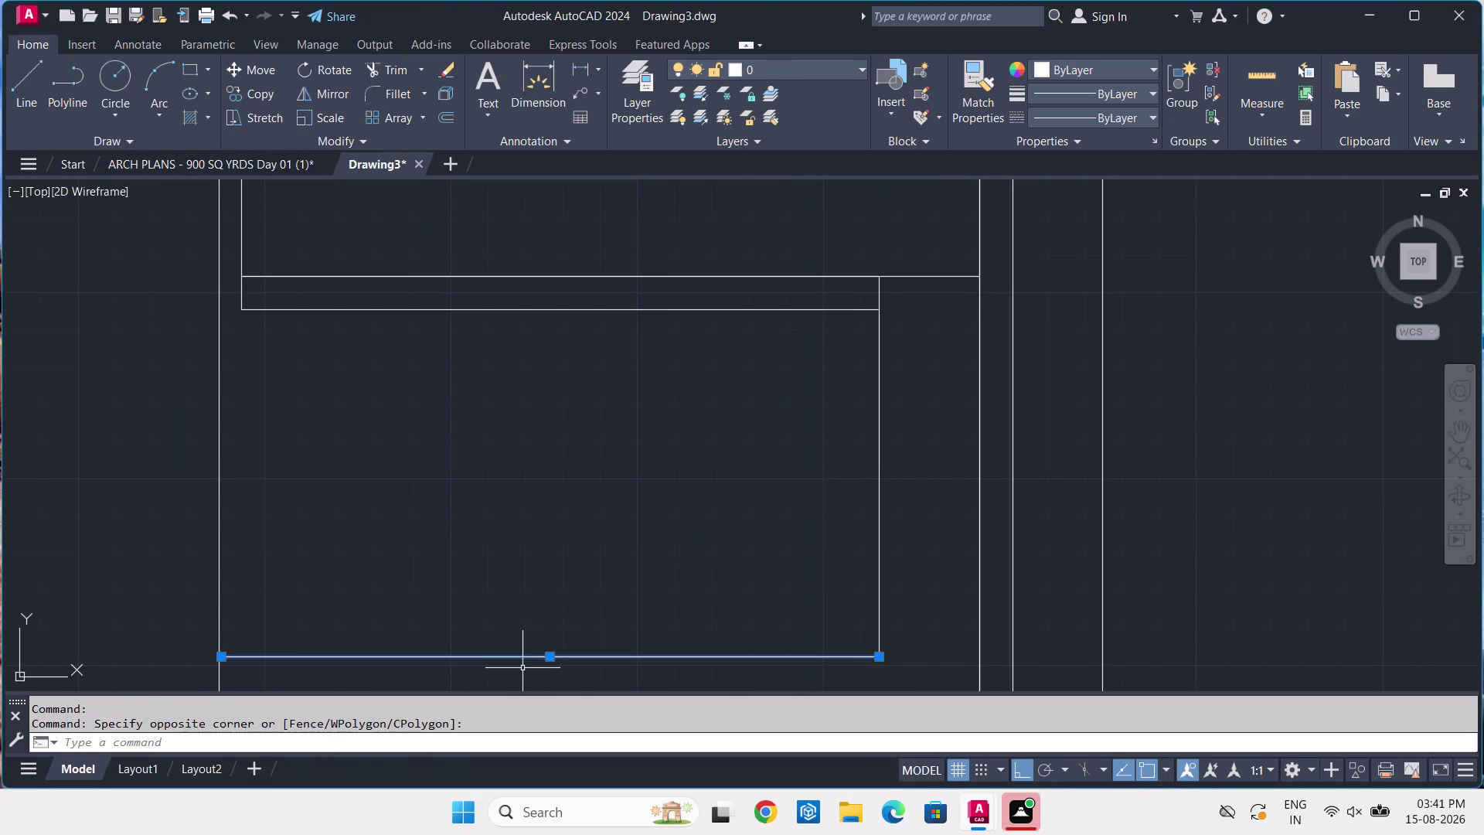
key(Delete)
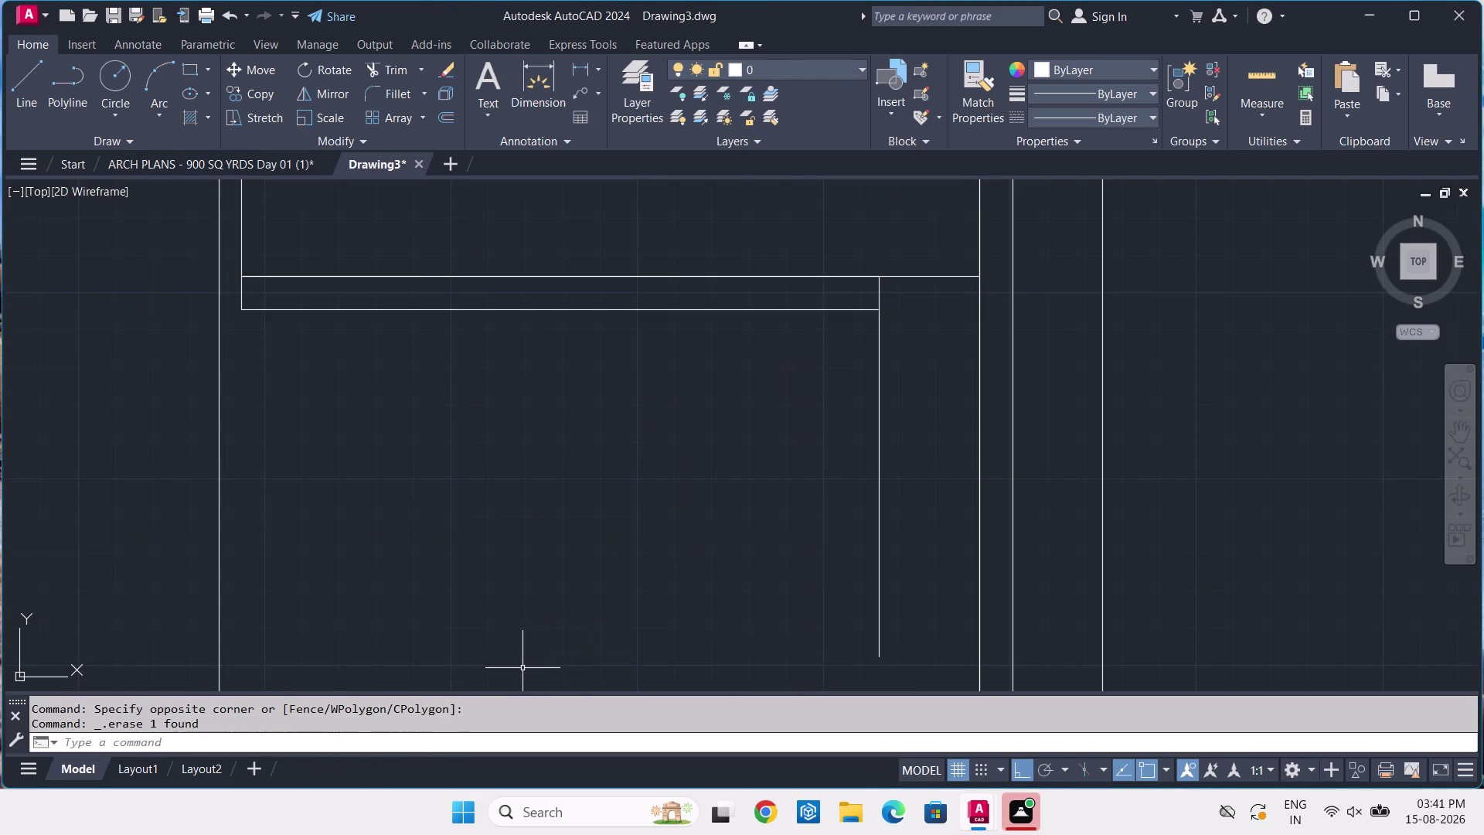
Redraw the bottom line 14'-8¾" left from the outline corner, then switch to ARCH PLANS.
text(L)
key(space)
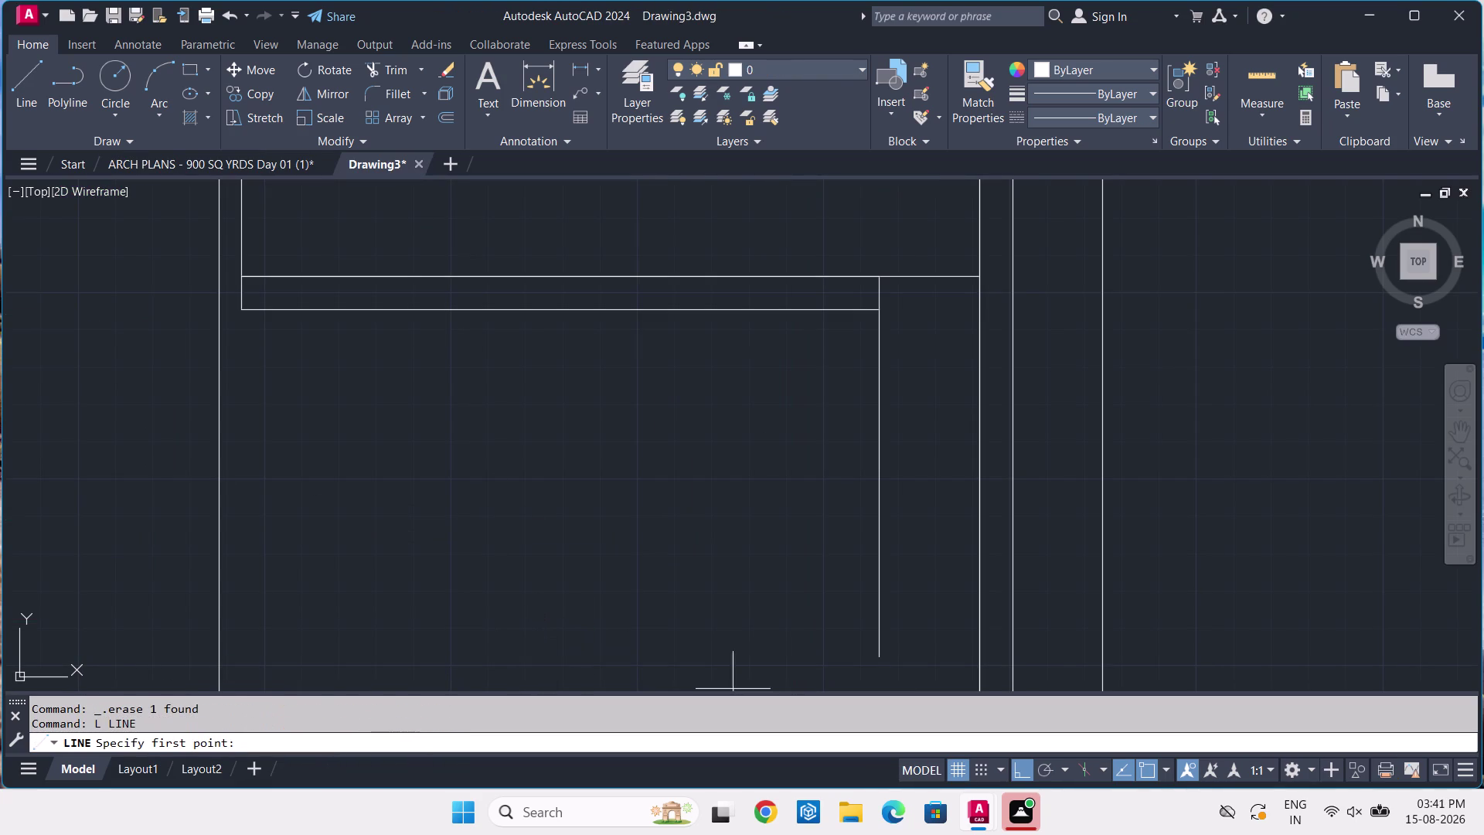
click(879, 654)
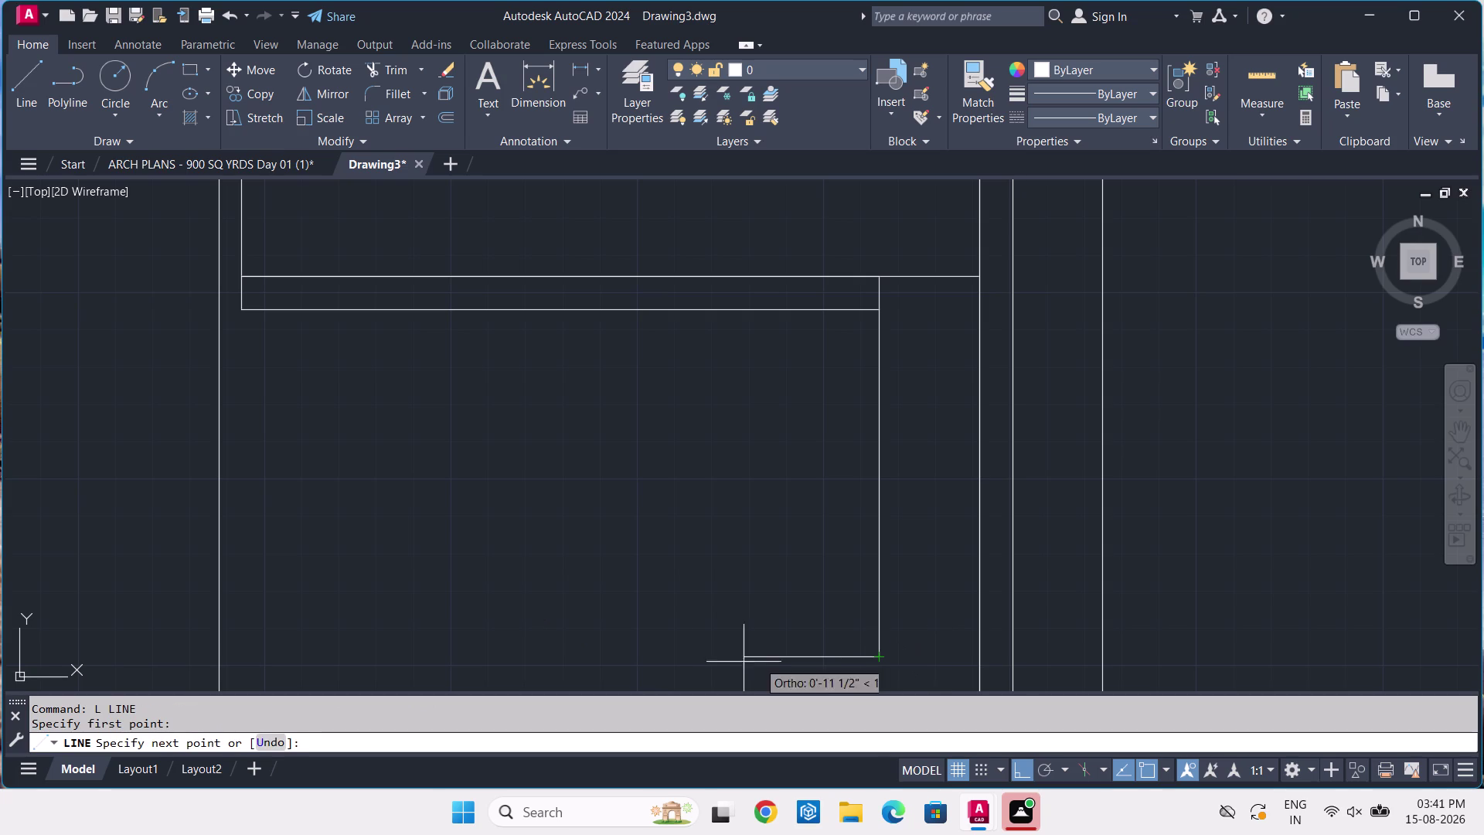
text(14')
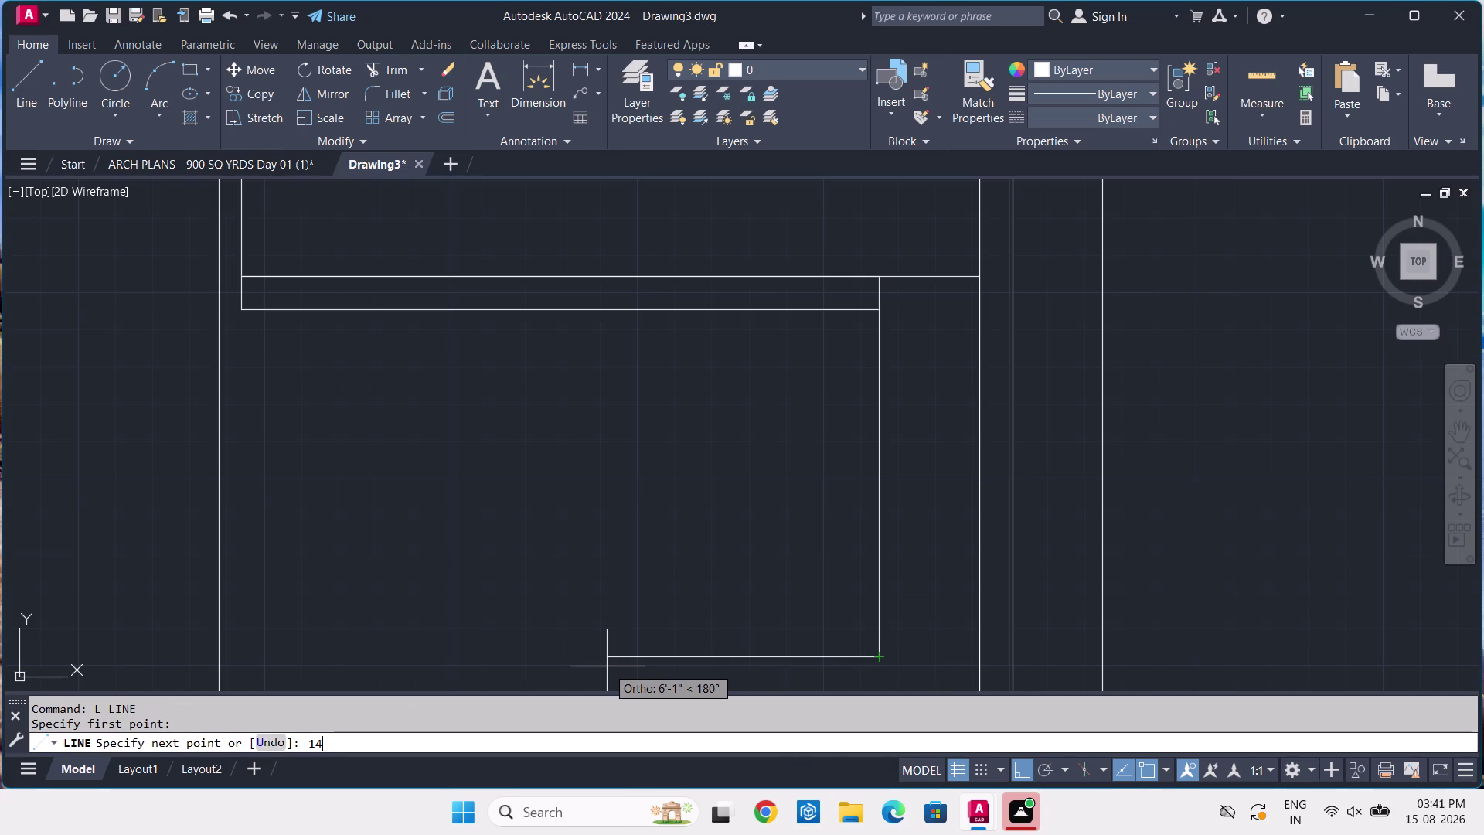
text(-8-)
text(3/4)
key(Return)
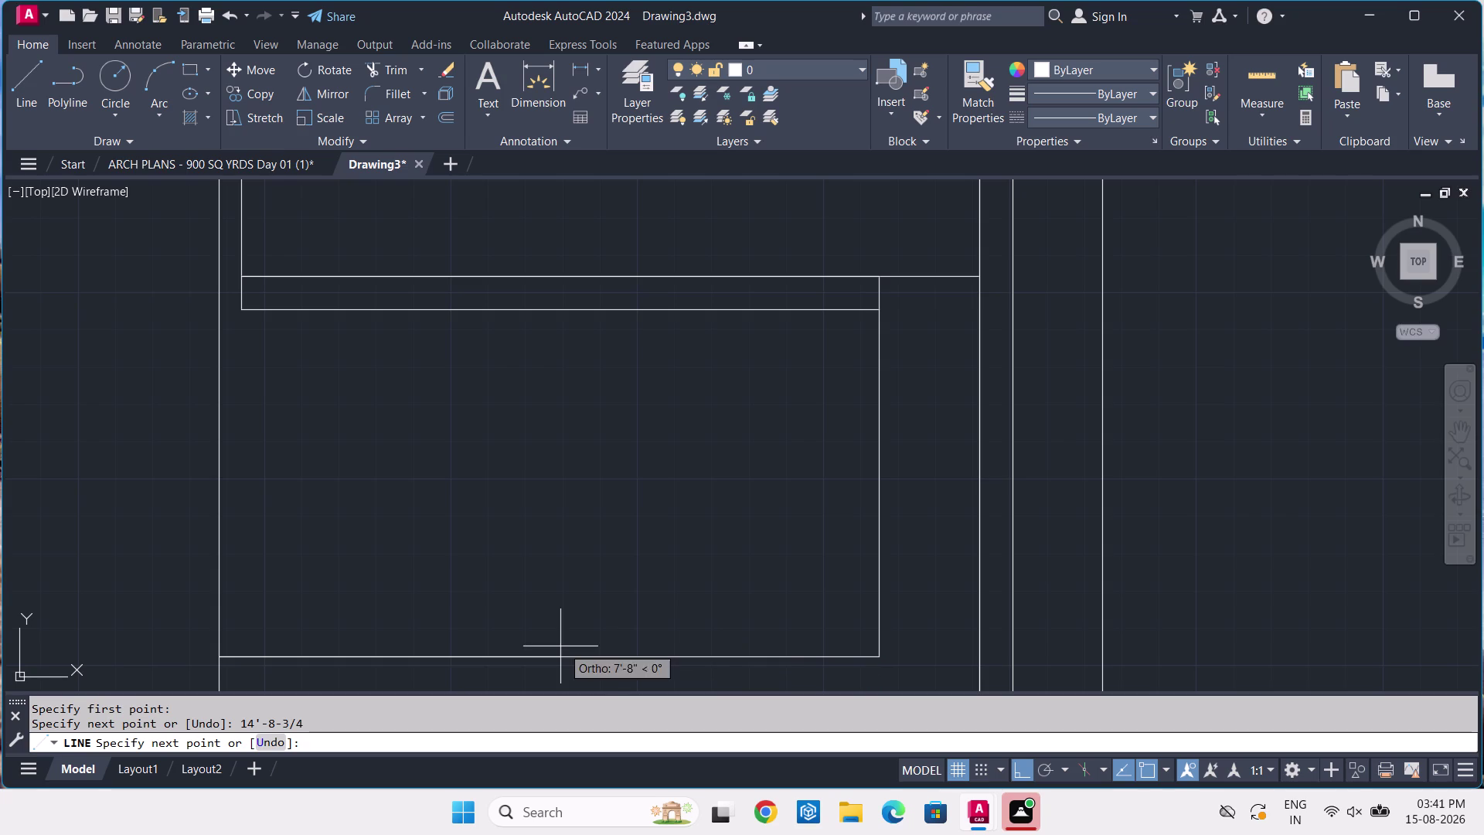
middle_drag(559, 647, 619, 520)
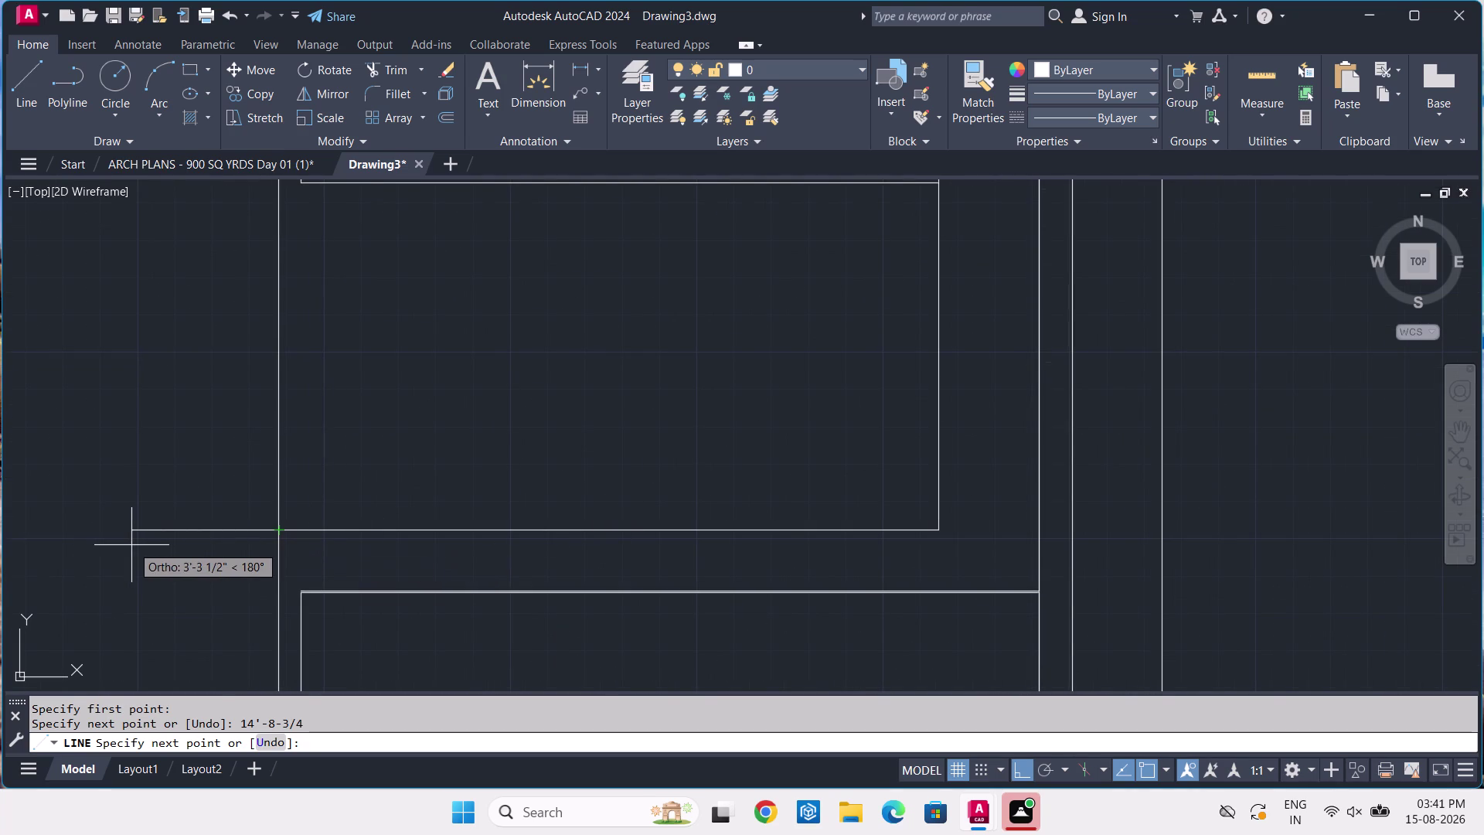
key(space)
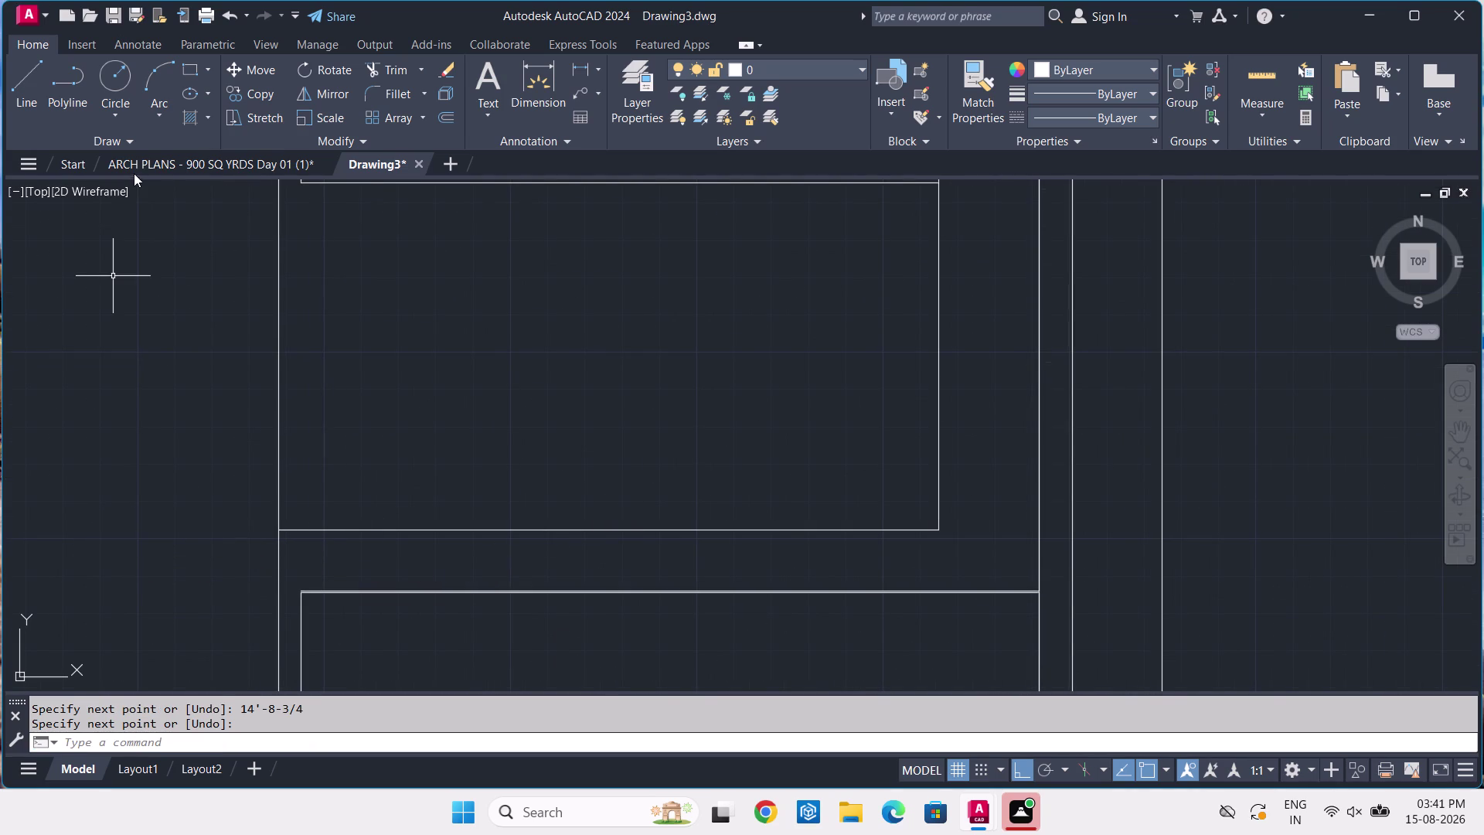
click(145, 167)
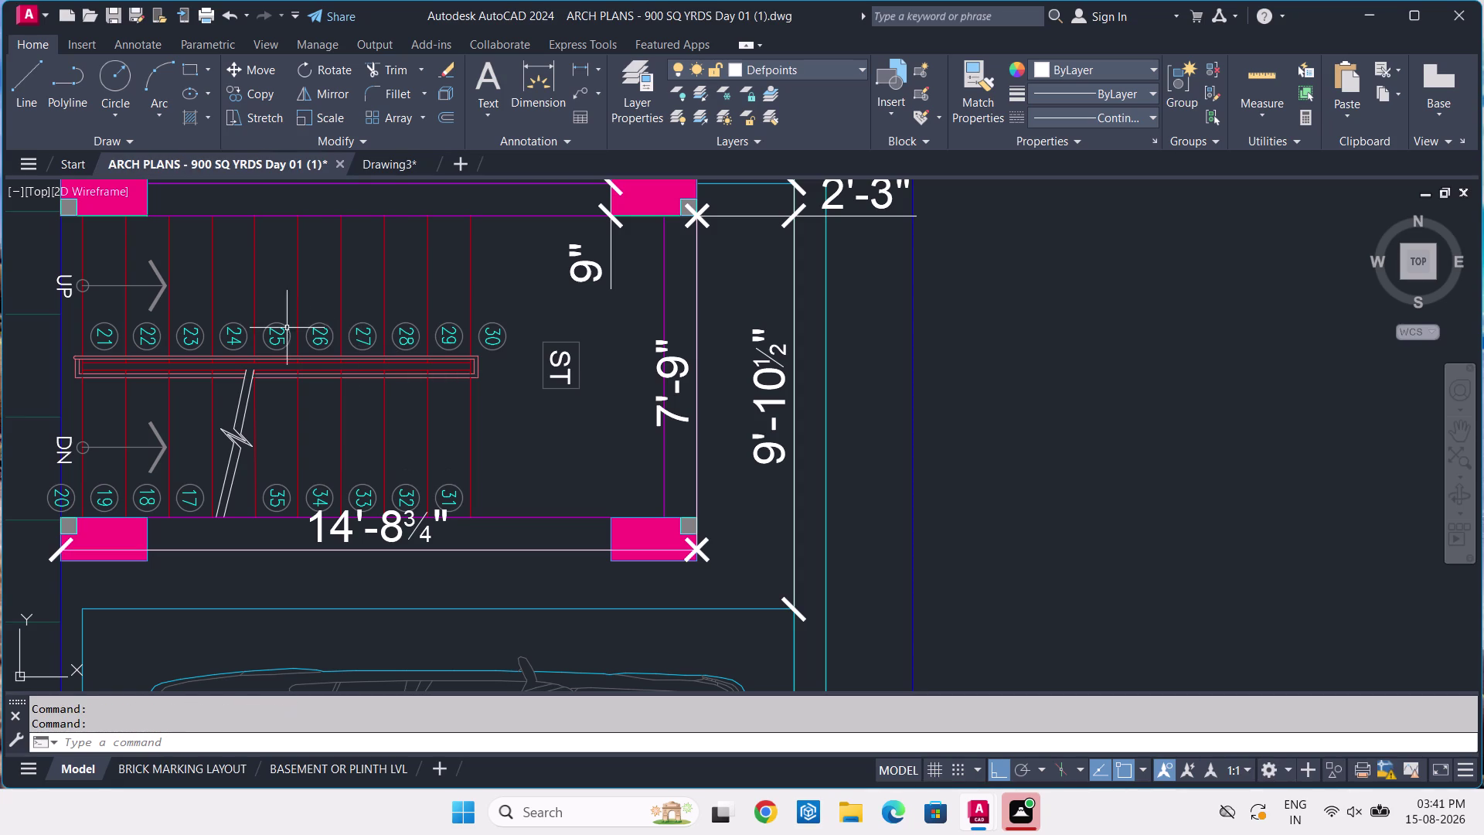
Pan around the ARCH PLANS staircase and its dimensions, then return to Drawing3.
scroll(down, 3)
middle_drag(239, 299, 293, 326)
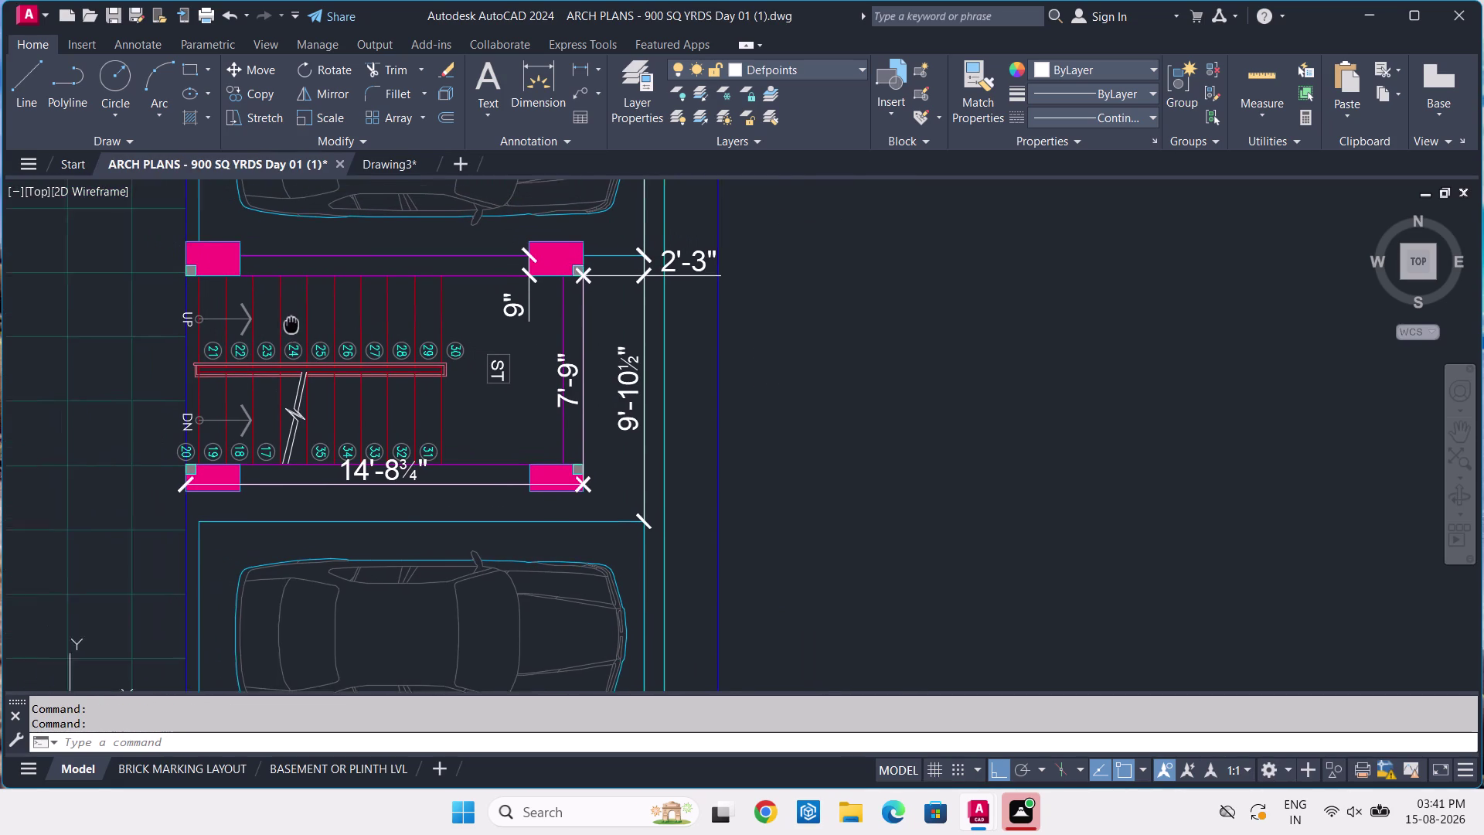
middle_drag(293, 326, 300, 330)
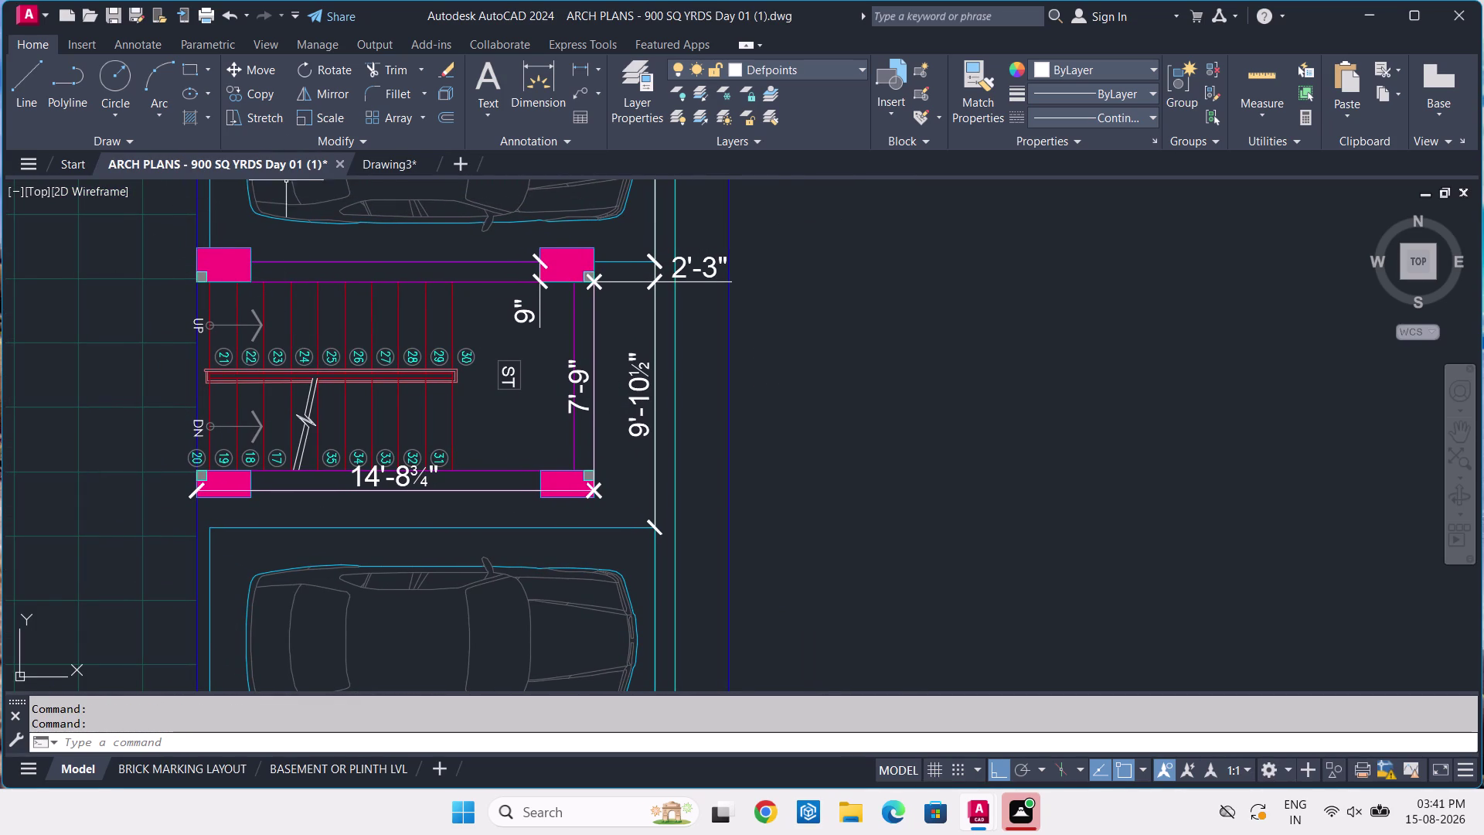
click(390, 164)
middle_drag(404, 239, 398, 401)
click(297, 328)
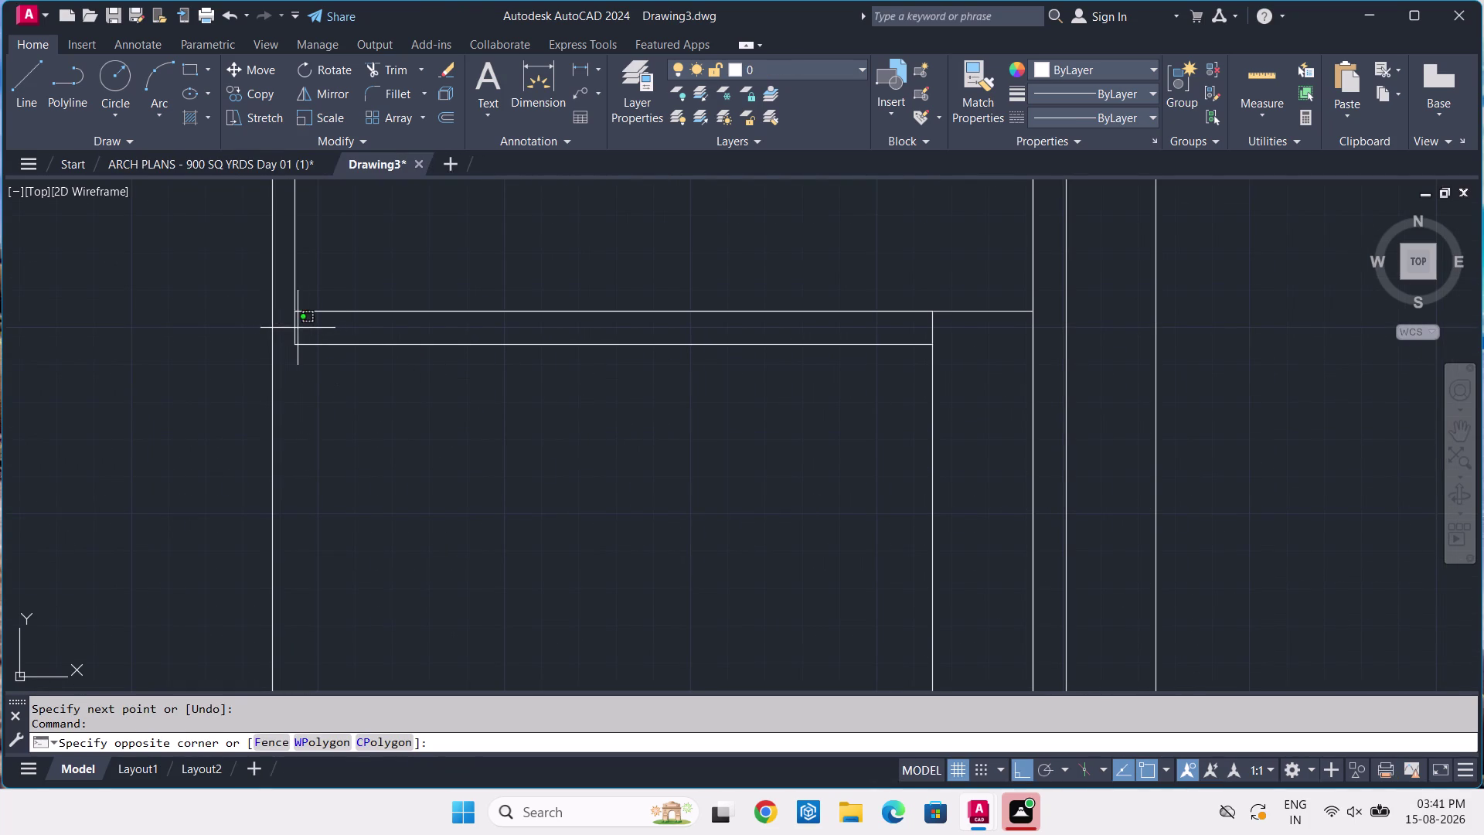
Erase the short vertical connecting tick.
double_click(295, 326)
click(294, 323)
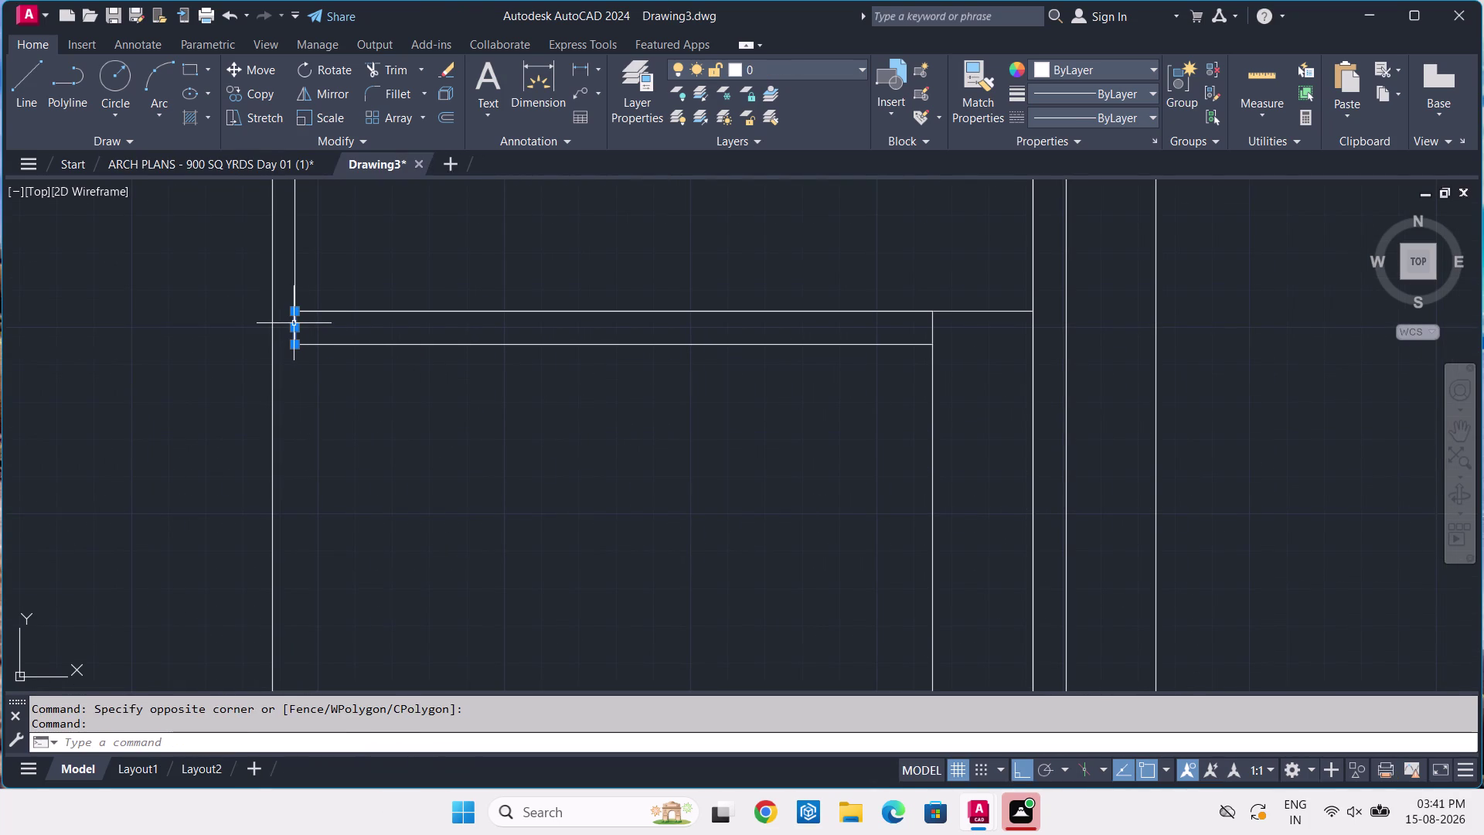
key(BackSpace)
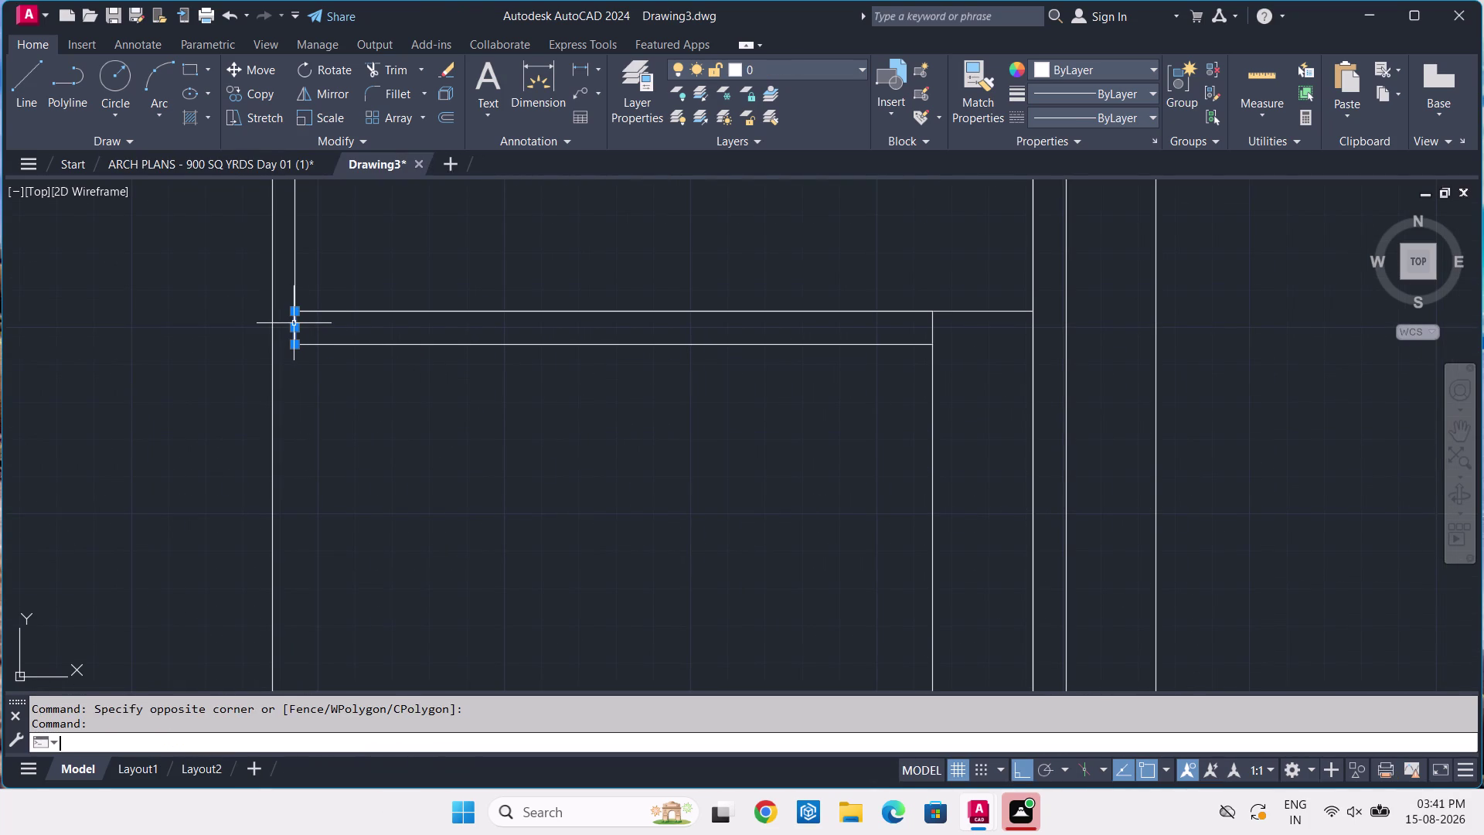
key(Delete)
key(Delete)
key(Delete)
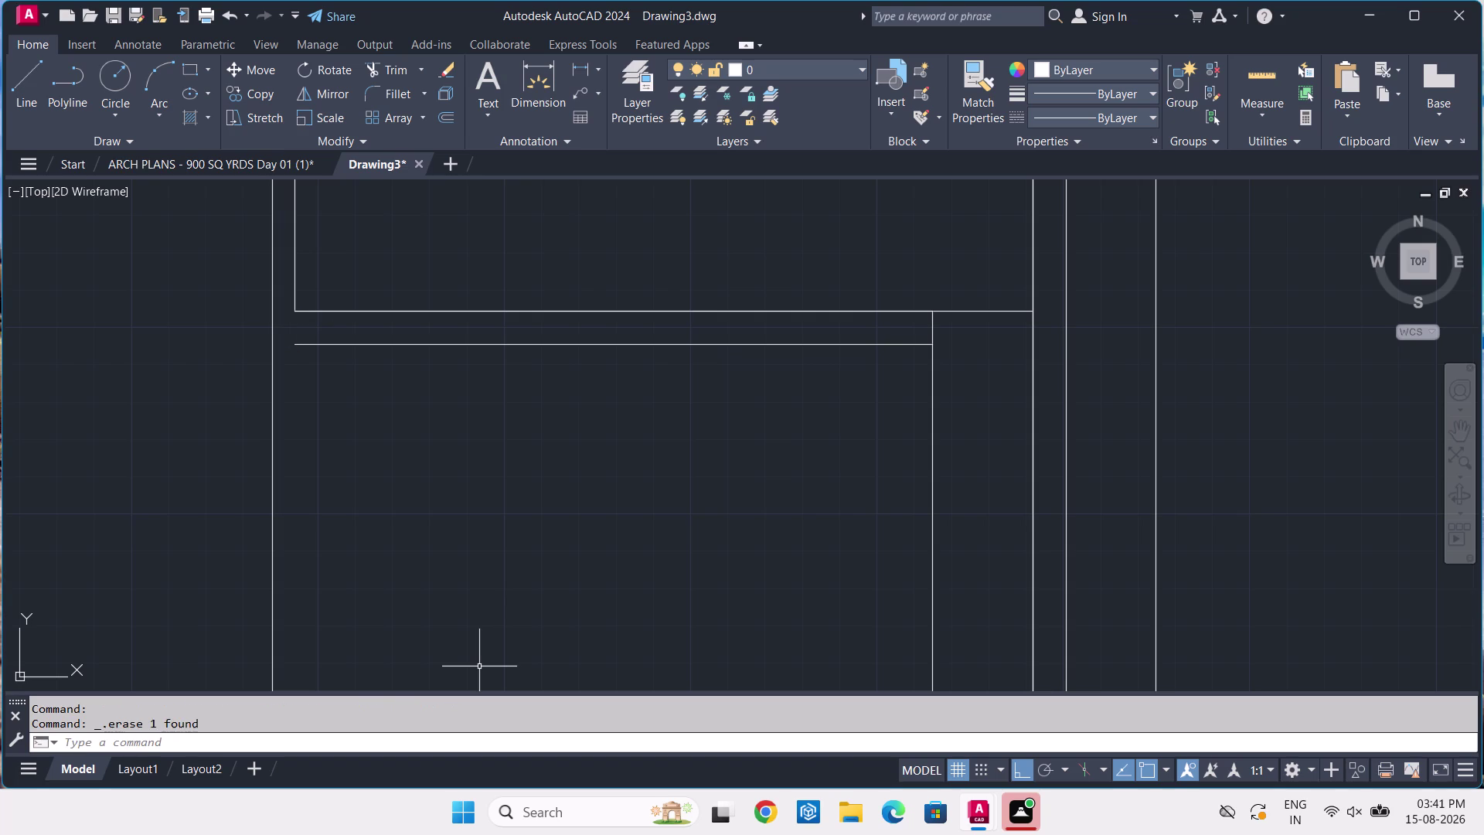
Extend the upper and lower landing lines left to the wall line.
text(EX)
key(space)
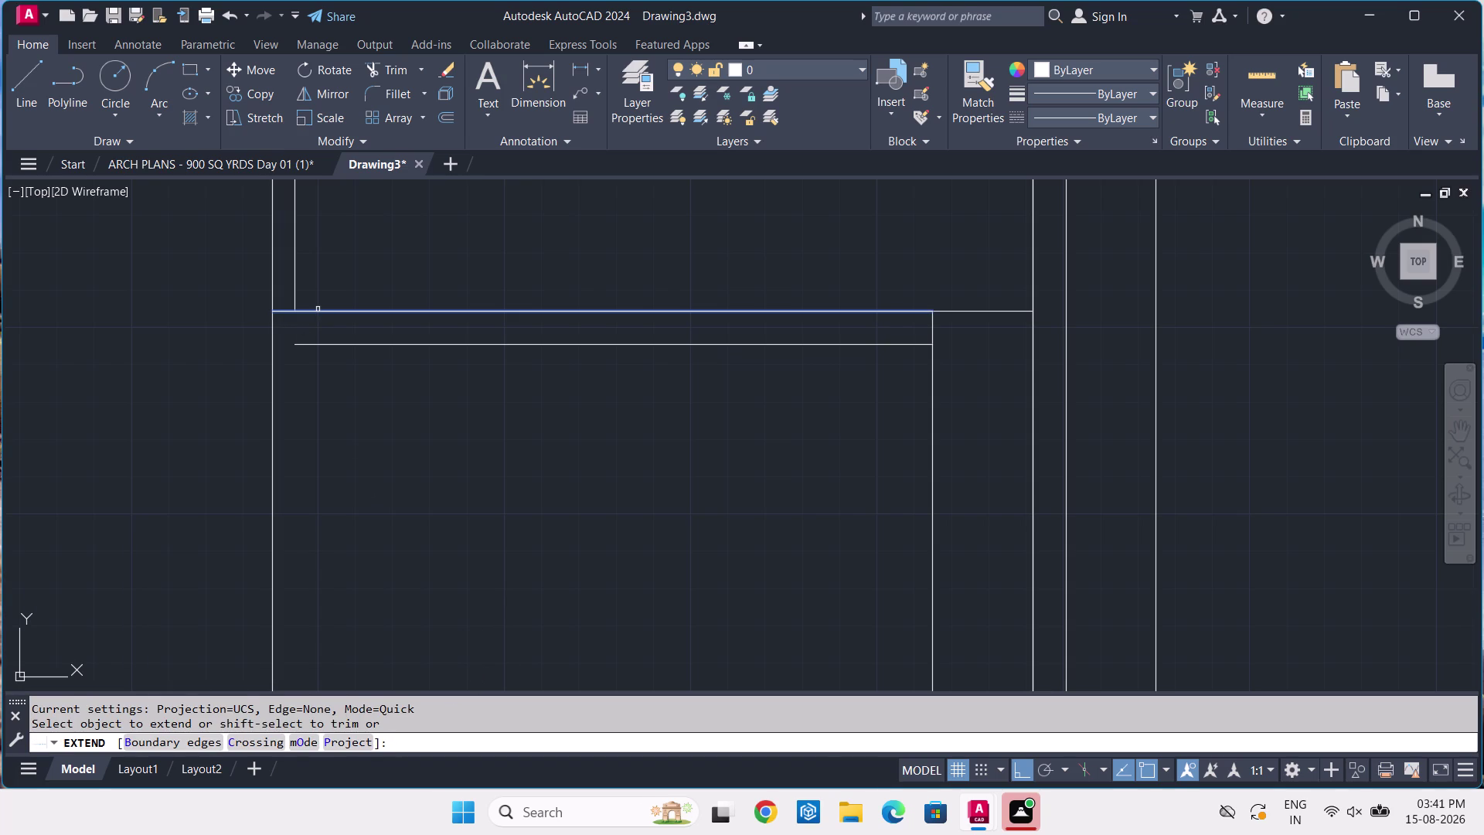
click(318, 310)
click(311, 347)
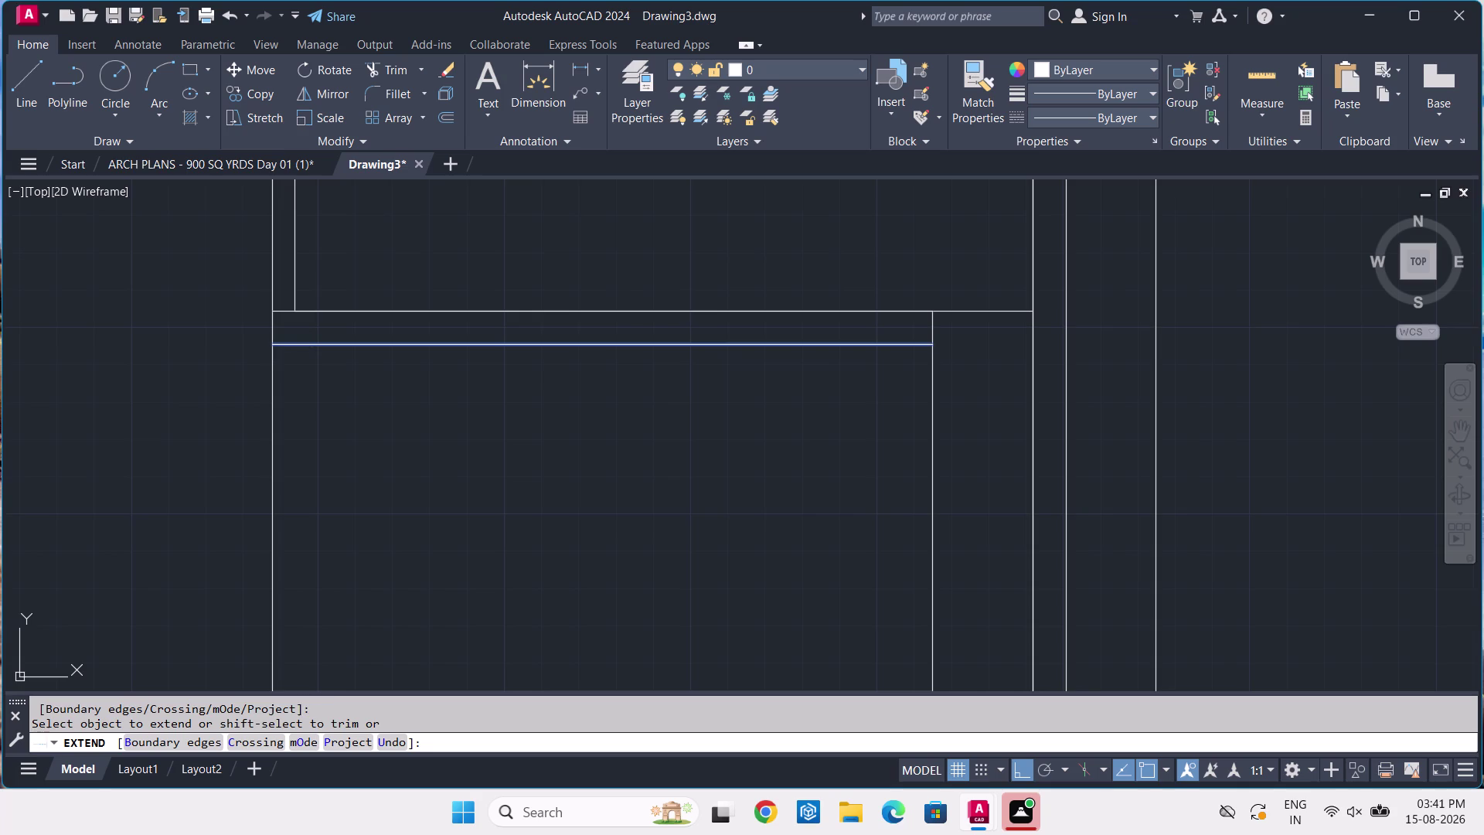
scroll(down, 3)
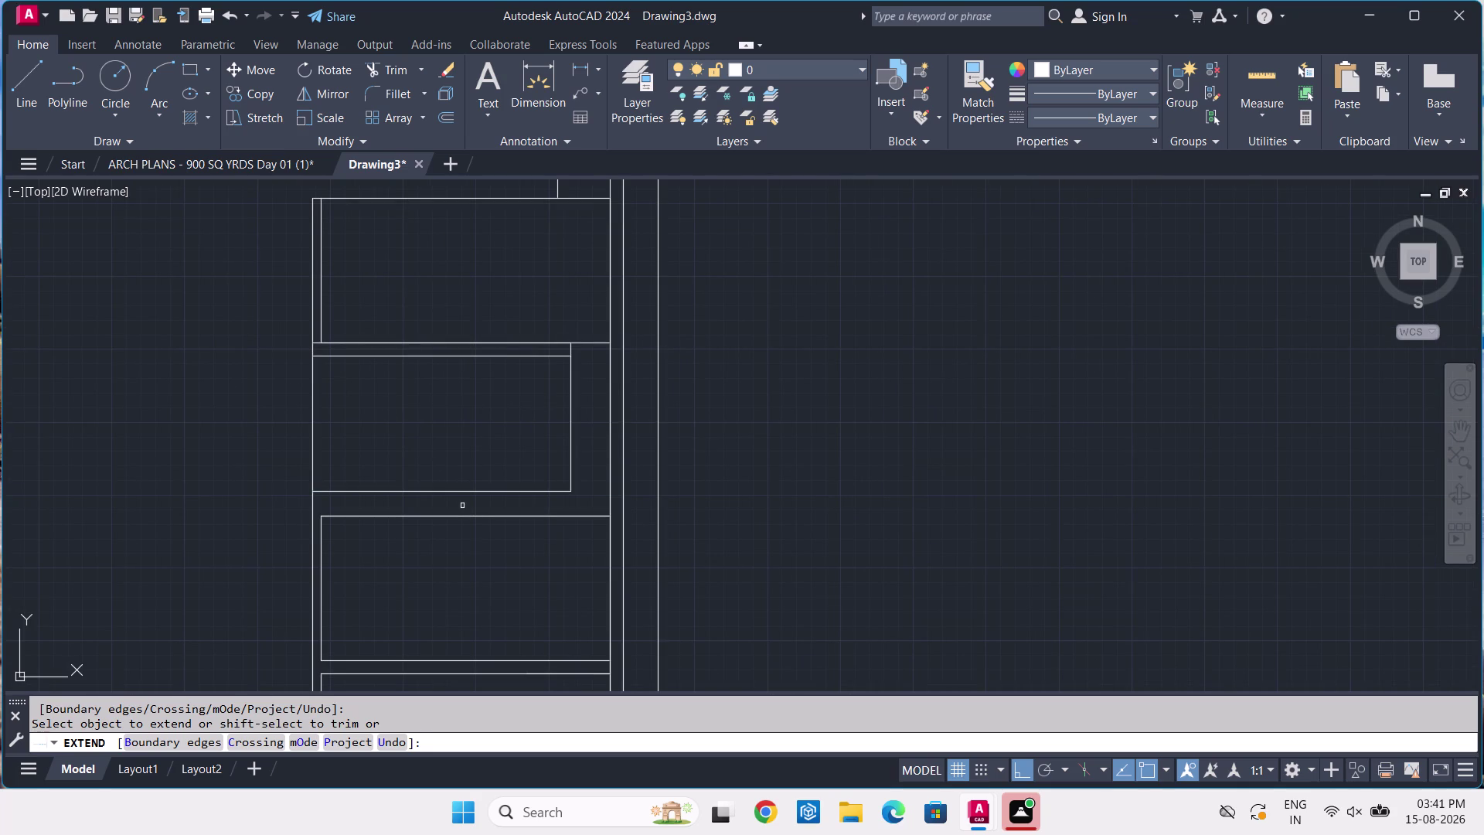
Offset the middle box's bottom and right edges 9" inward, then switch to ARCH PLANS.
key(Return)
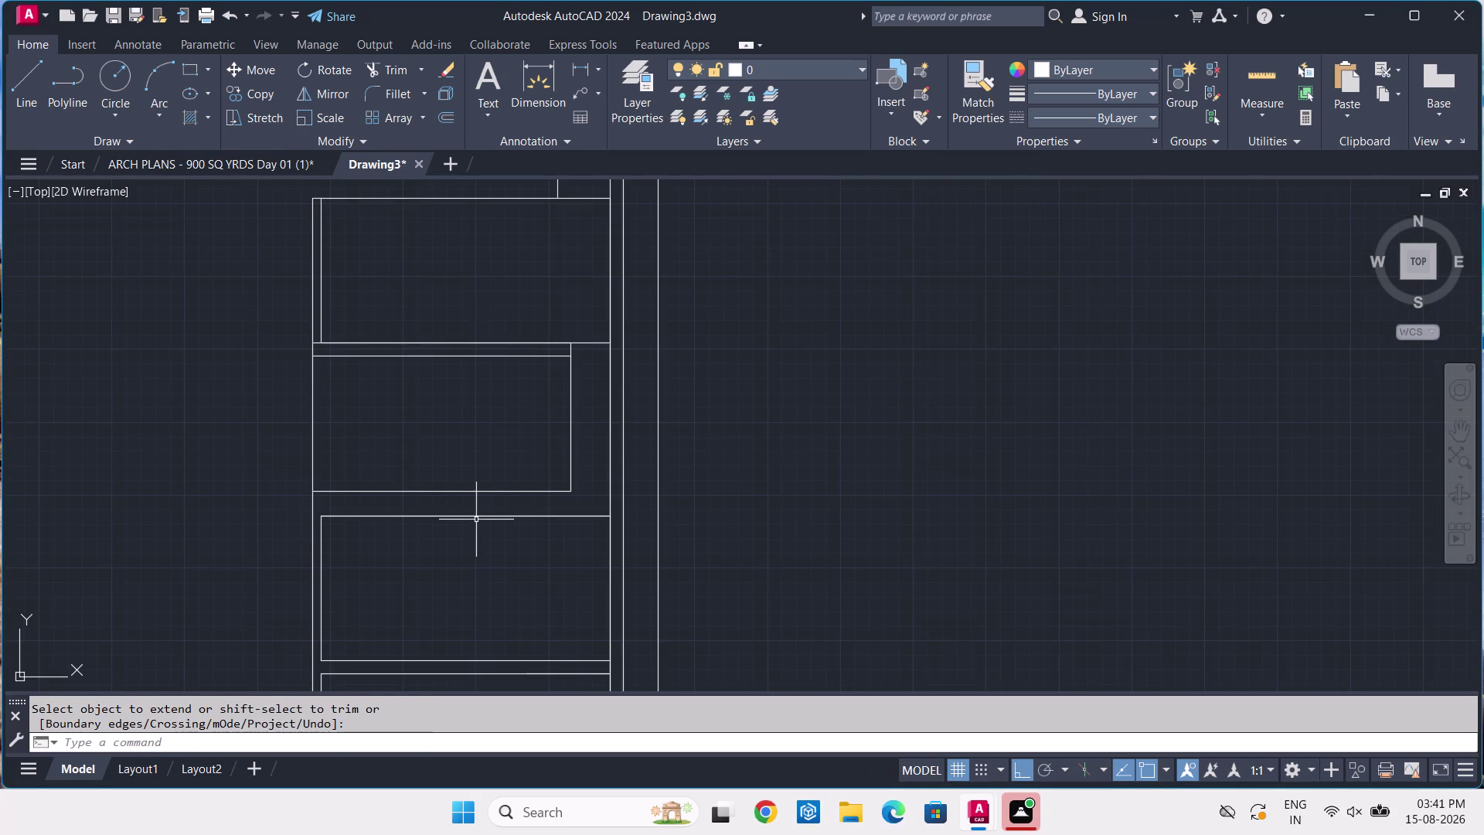
key(o)
key(space)
key(9)
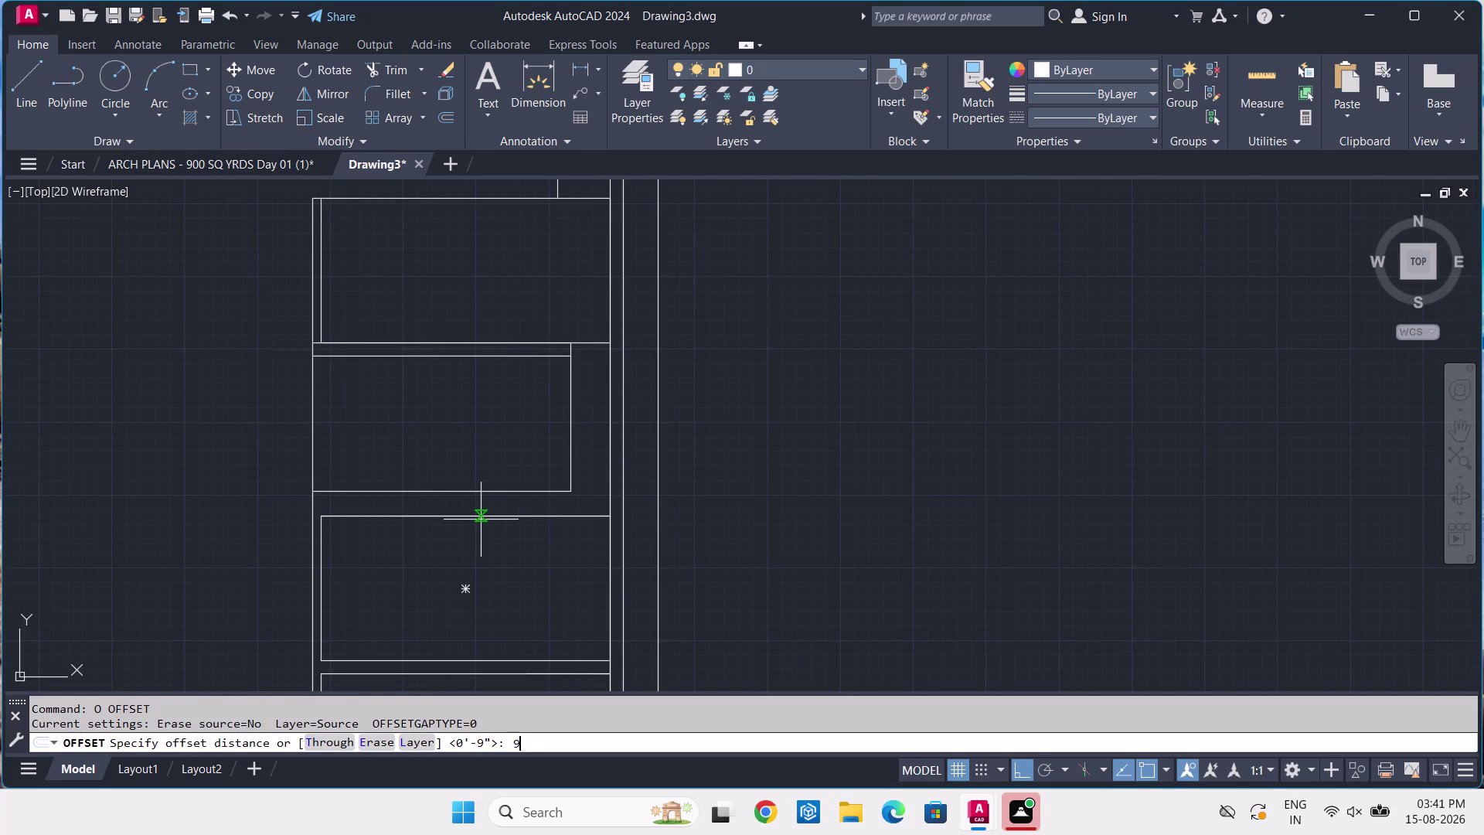
key(Return)
click(517, 493)
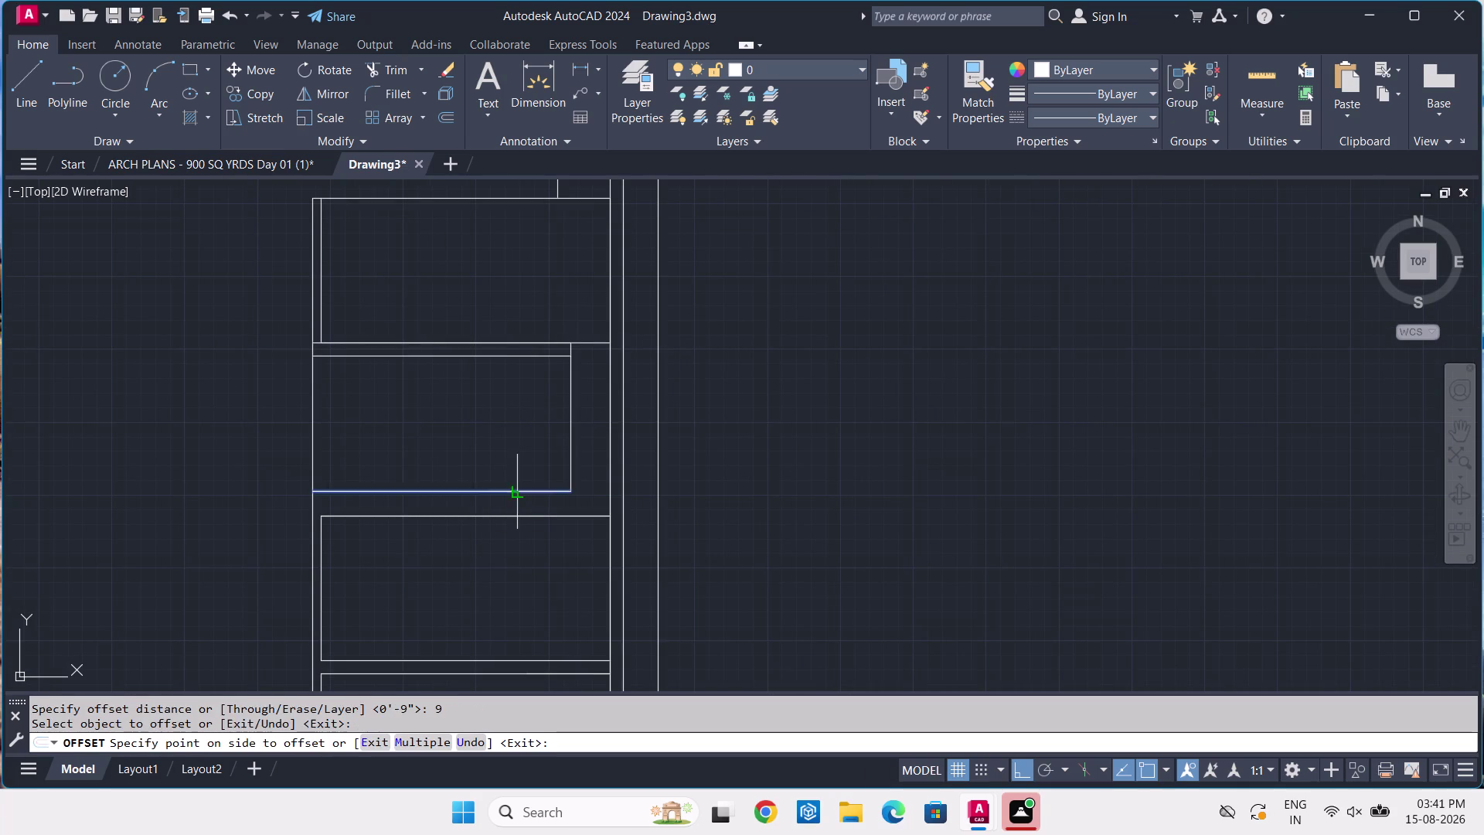
click(511, 451)
click(567, 449)
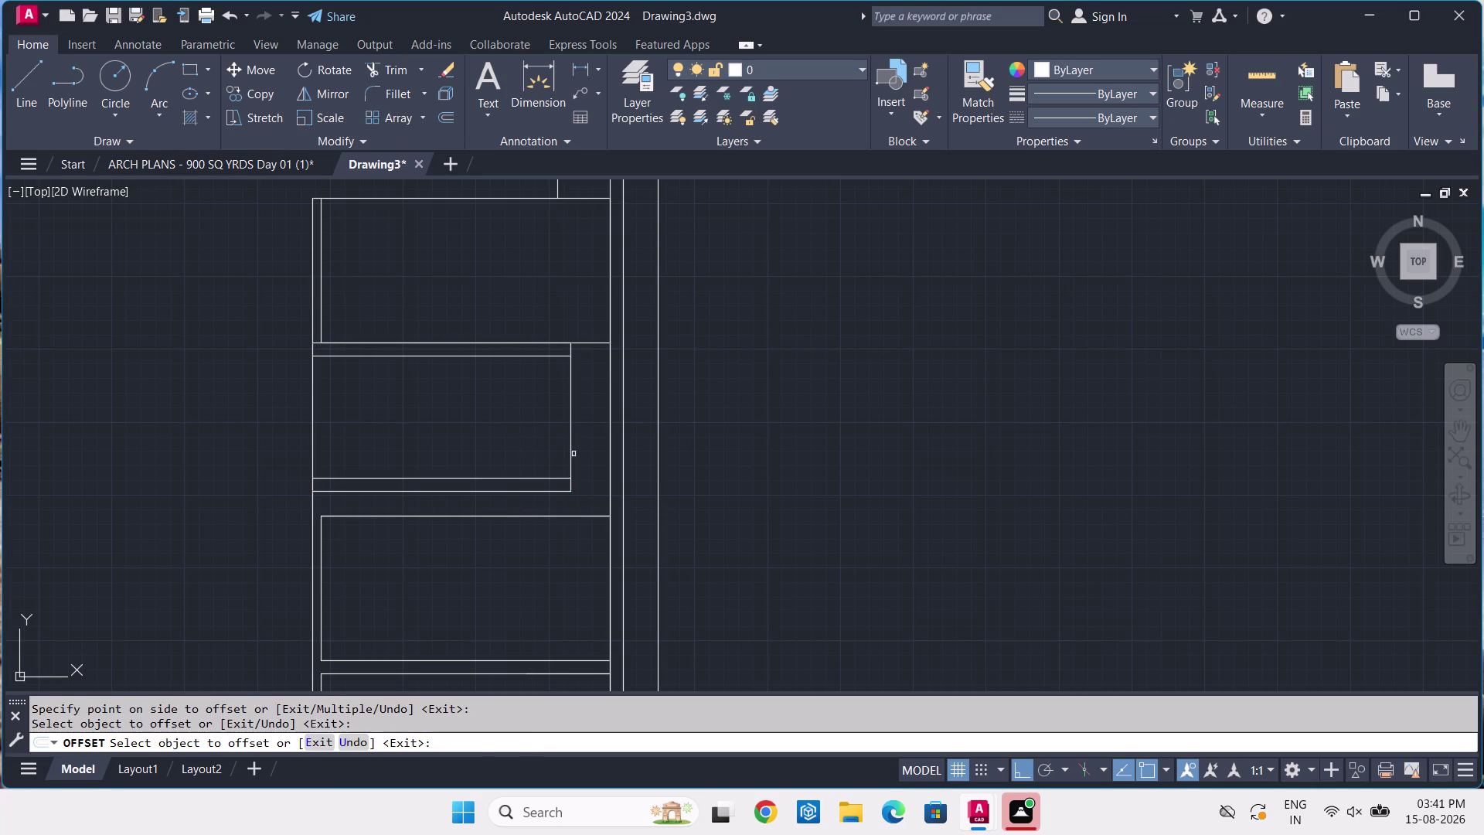
click(570, 451)
click(543, 447)
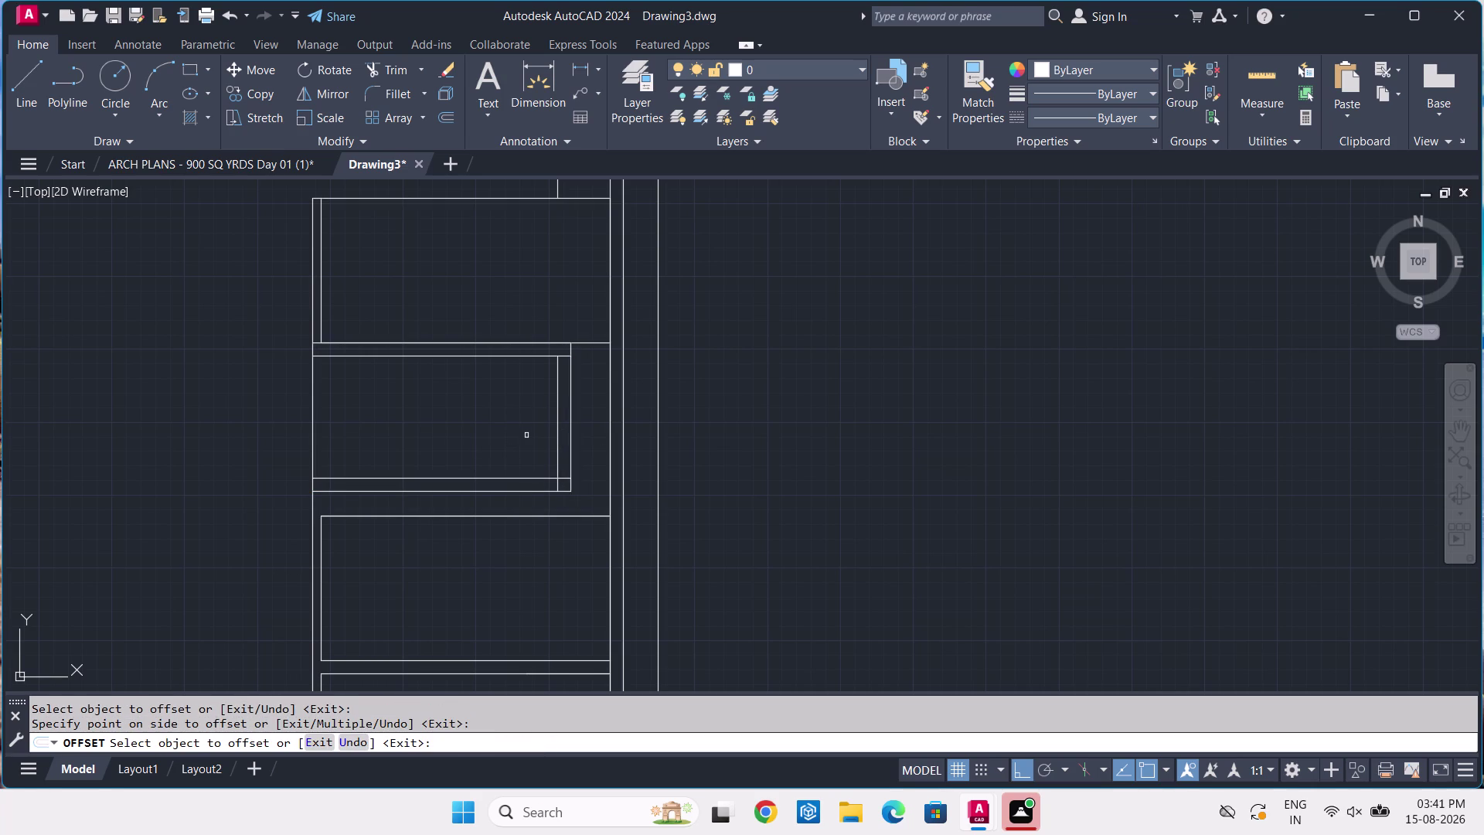
key(Return)
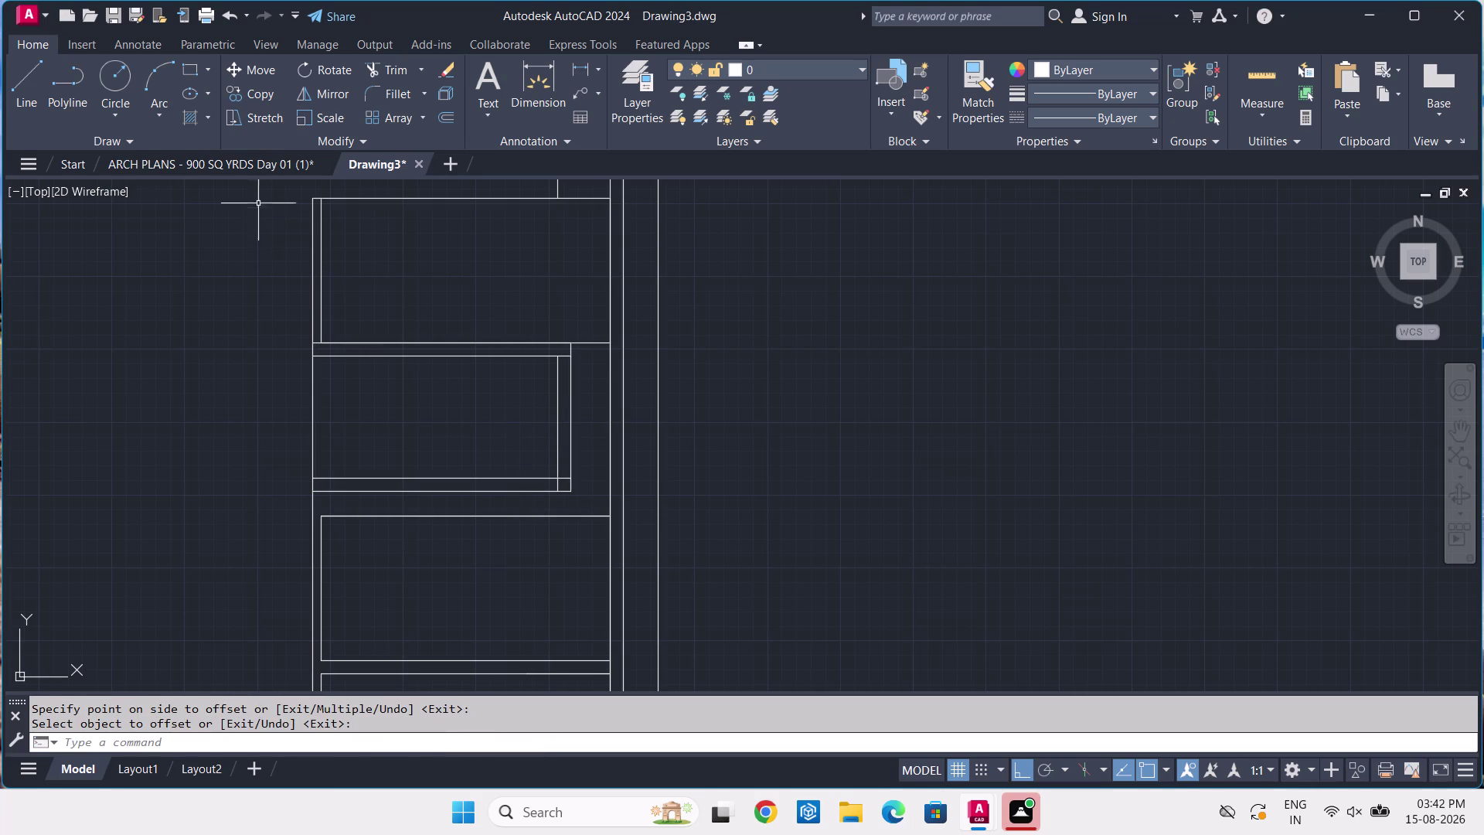
click(241, 174)
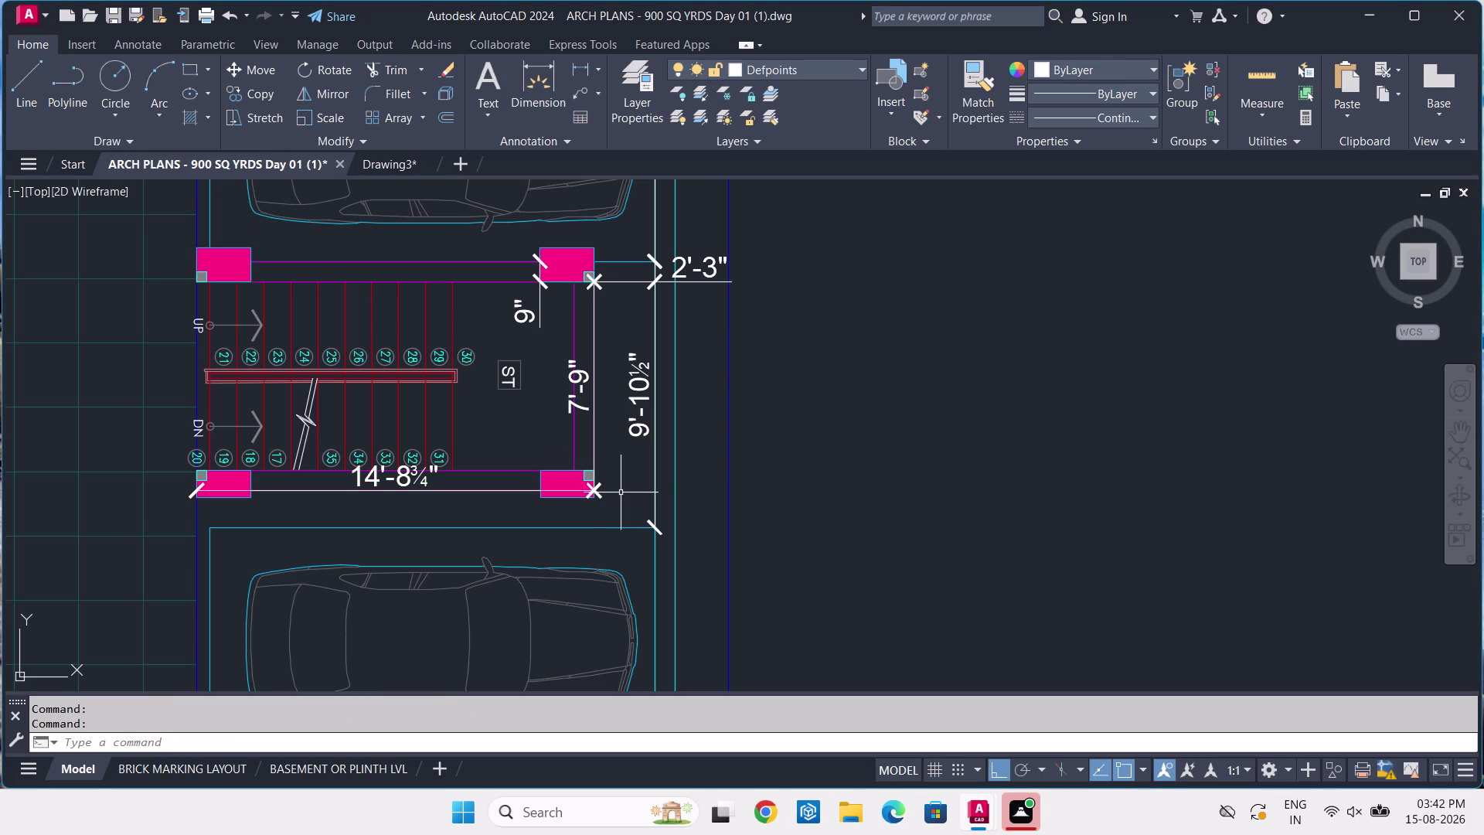
Select and delete the 14'-8¾" and 7'-9" column dimensions.
scroll(up, 3)
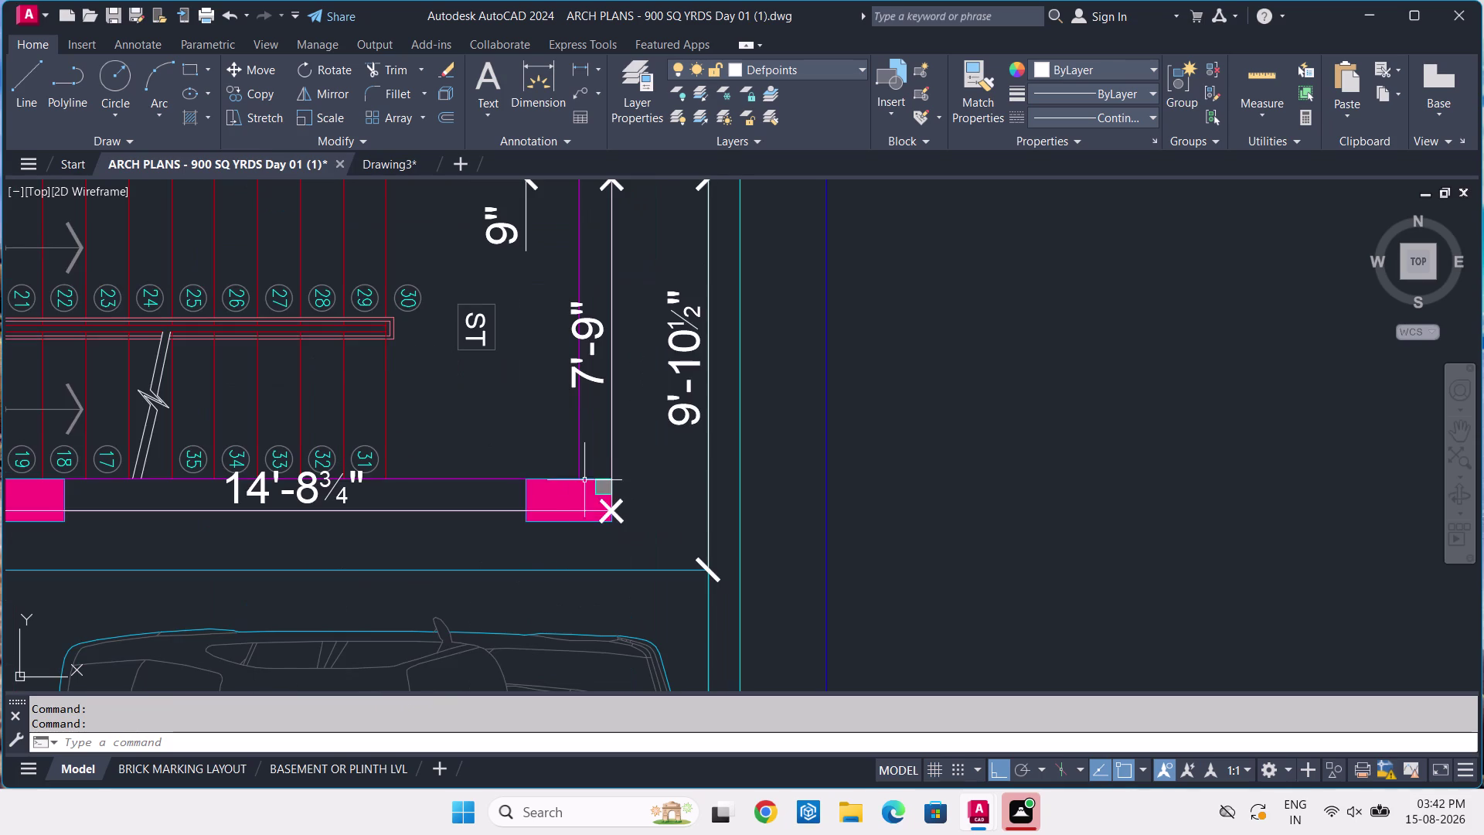
click(618, 509)
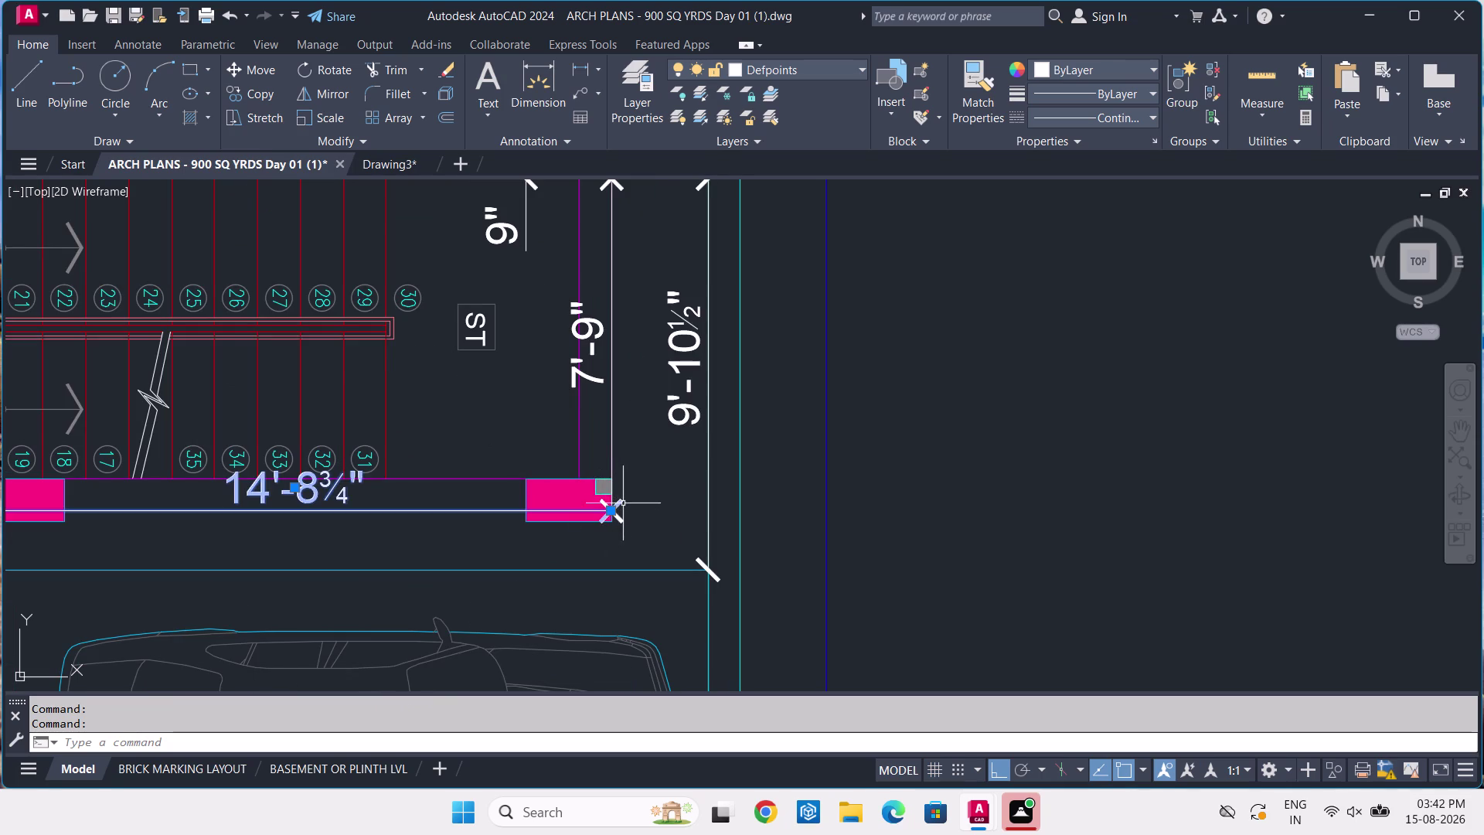
click(624, 505)
click(625, 521)
click(623, 519)
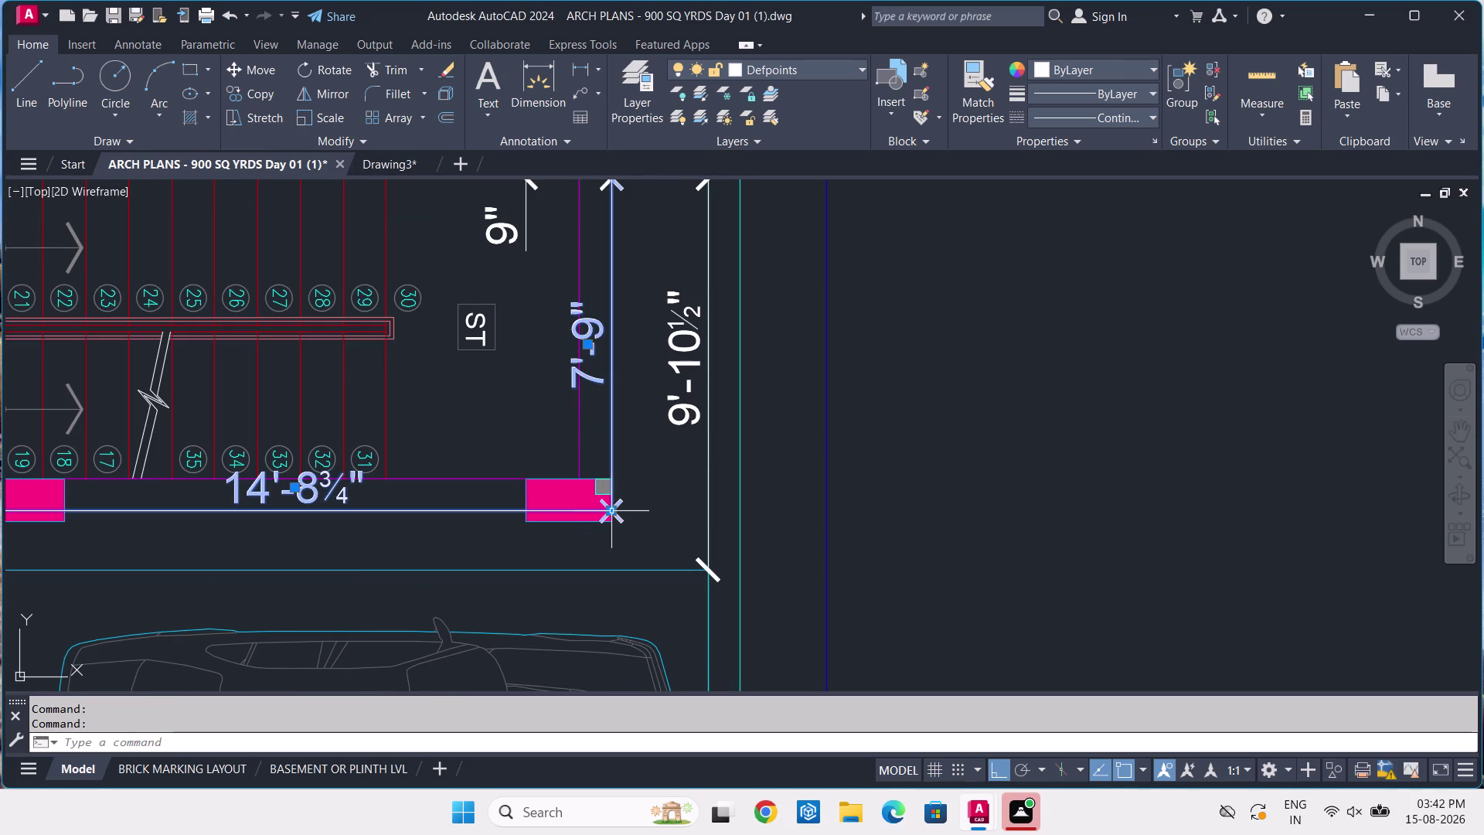
key(Delete)
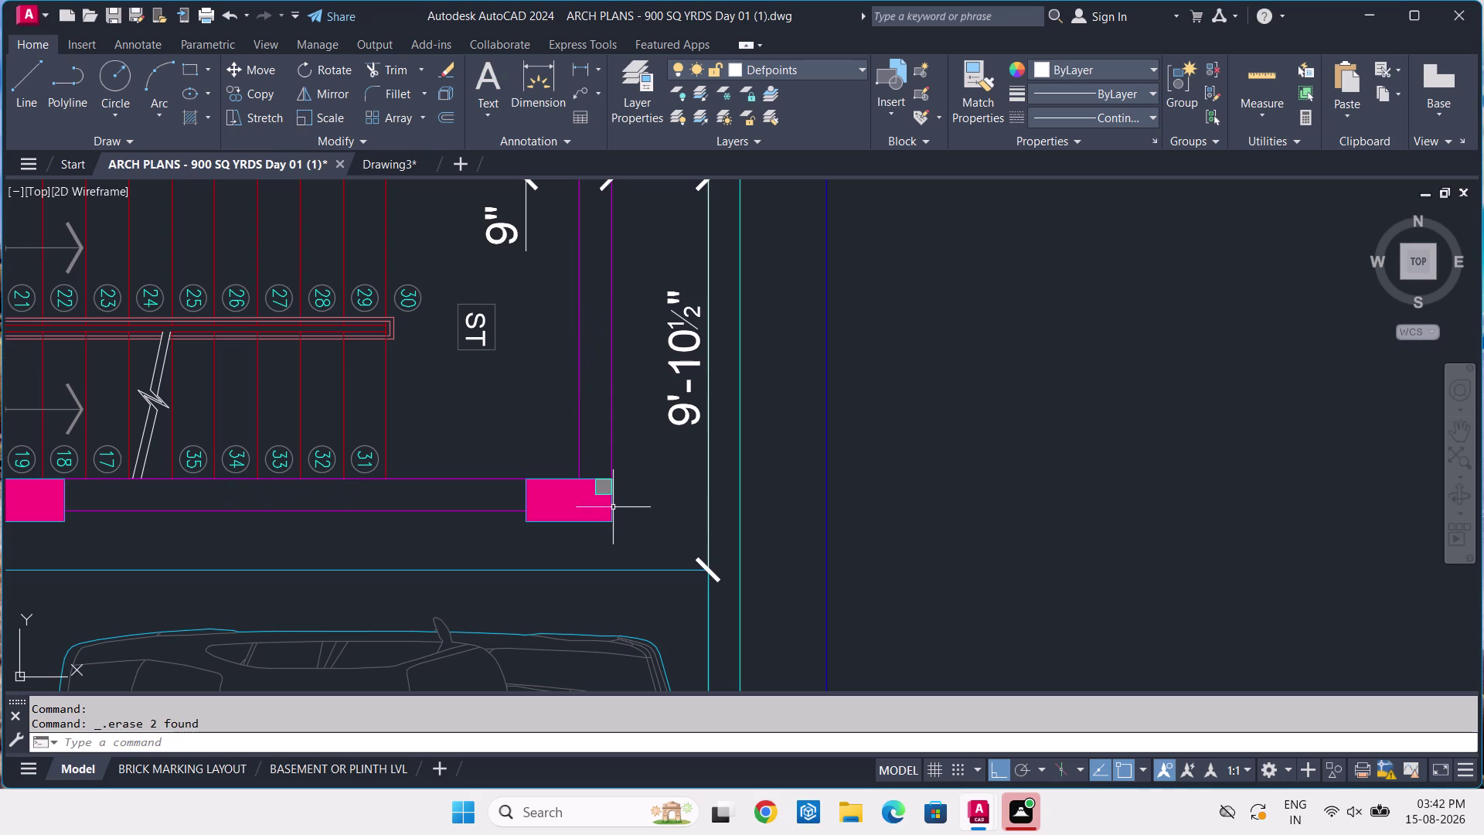
scroll(down, 3)
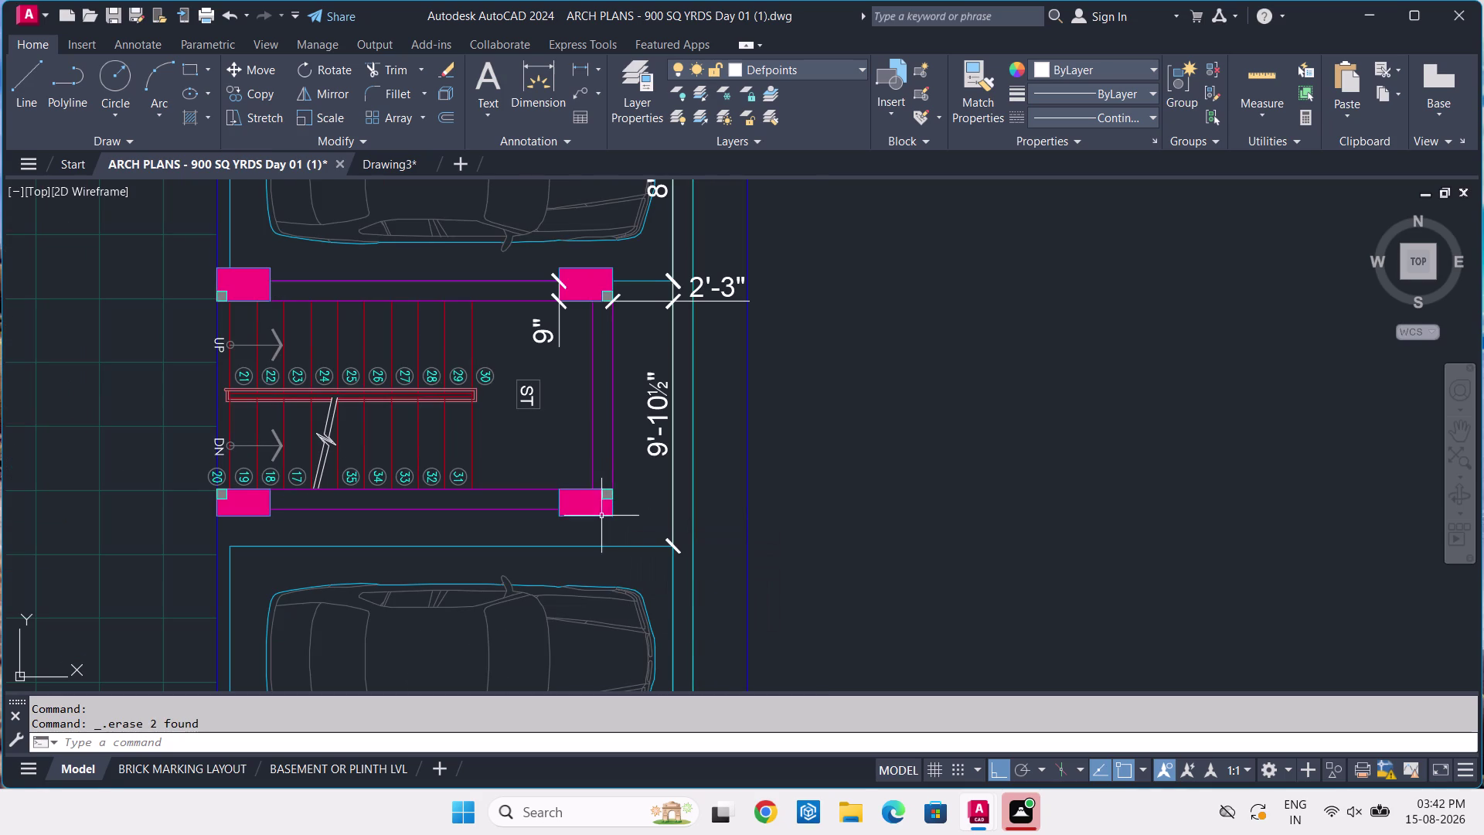